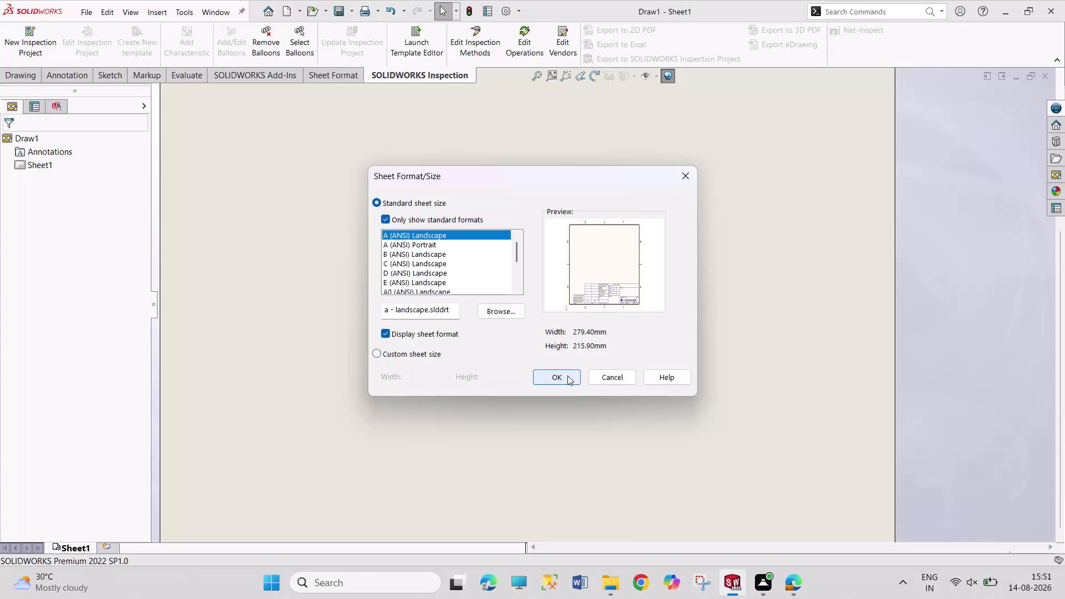
Choose the A3 (ANSI) Landscape sheet format and confirm it.
scroll(down, 3)
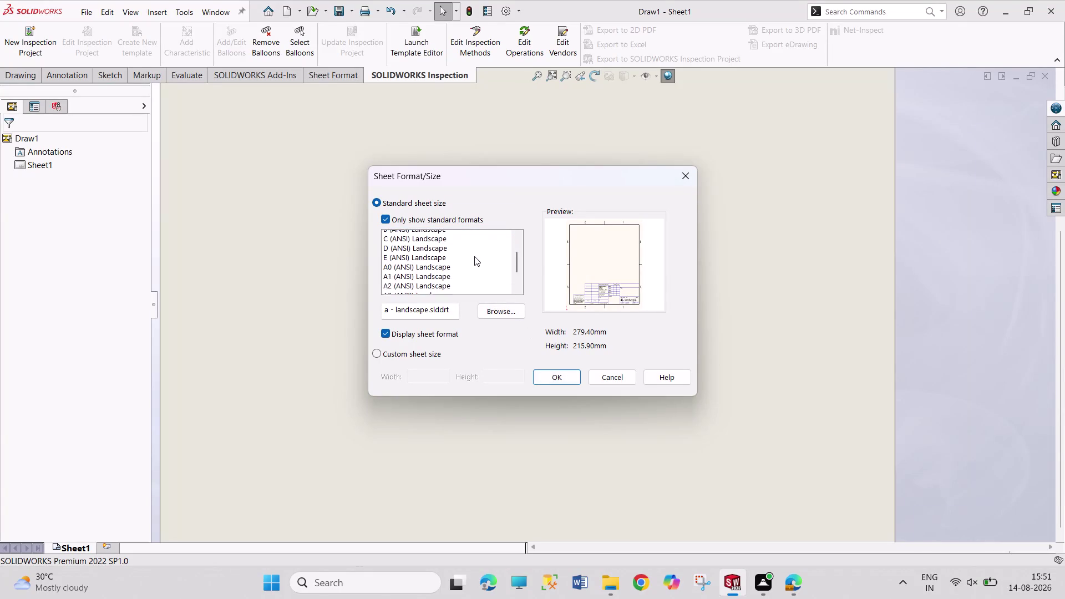
scroll(down, 3)
click(474, 263)
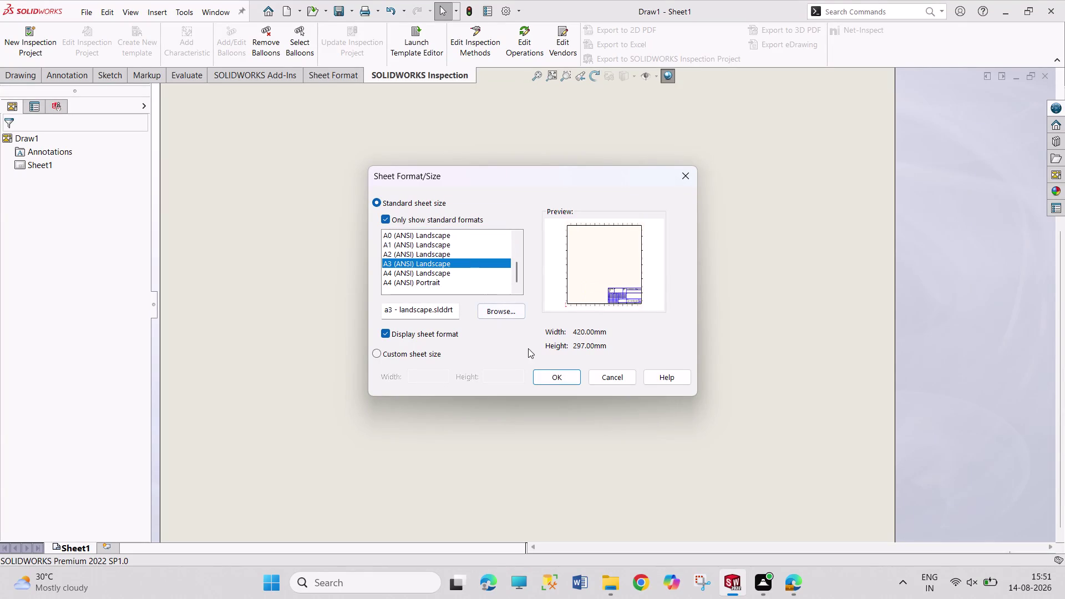
click(553, 373)
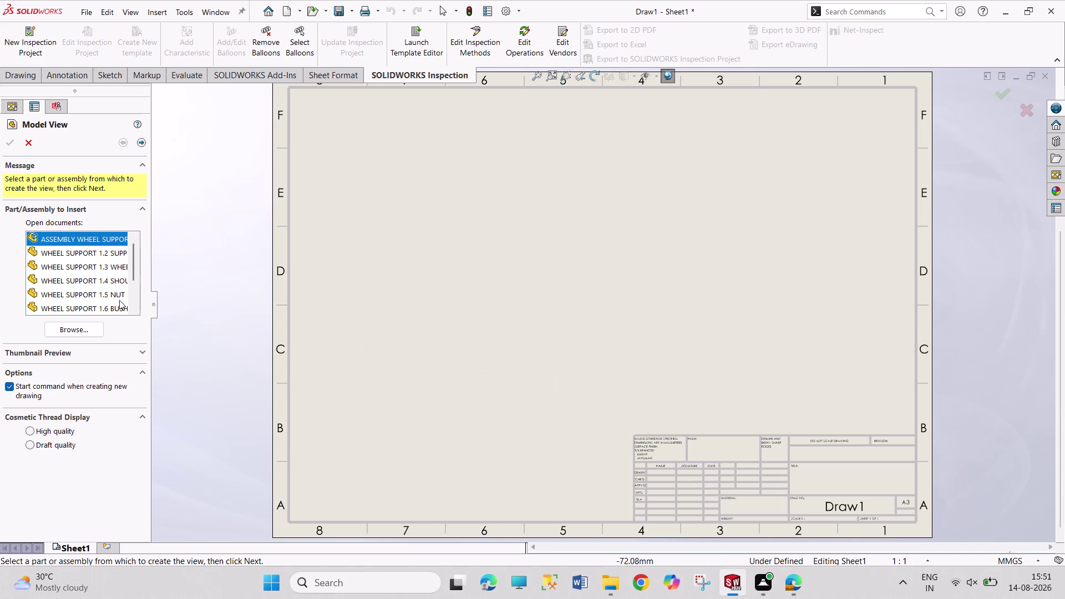
Browse for the WHEEL SUPPORT 1.1 BASE part file and open it as the view's model.
scroll(down, 3)
scroll(up, 3)
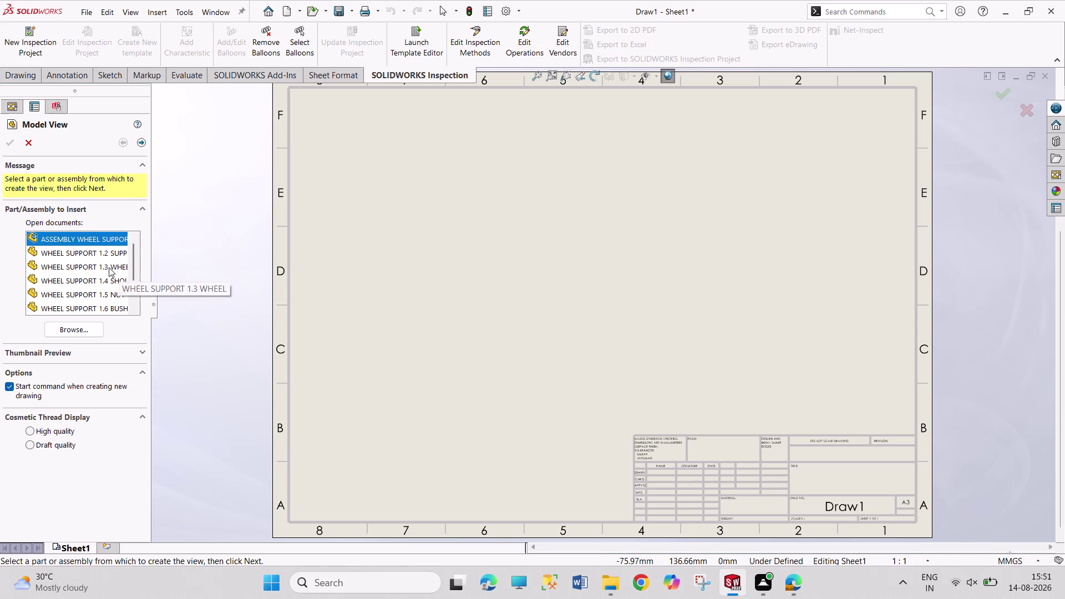
scroll(down, 3)
click(94, 329)
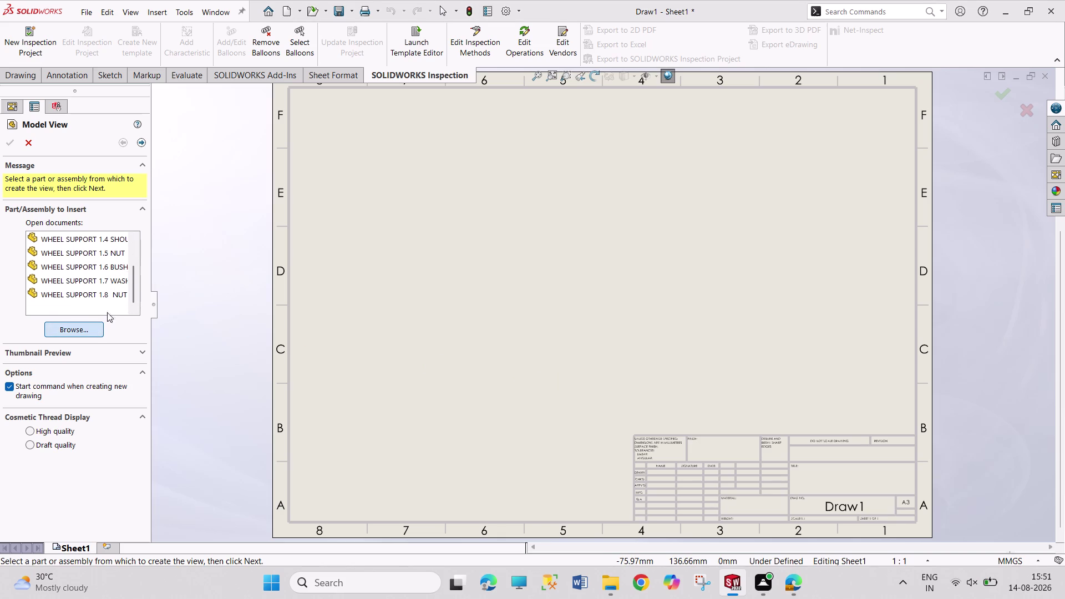
scroll(down, 3)
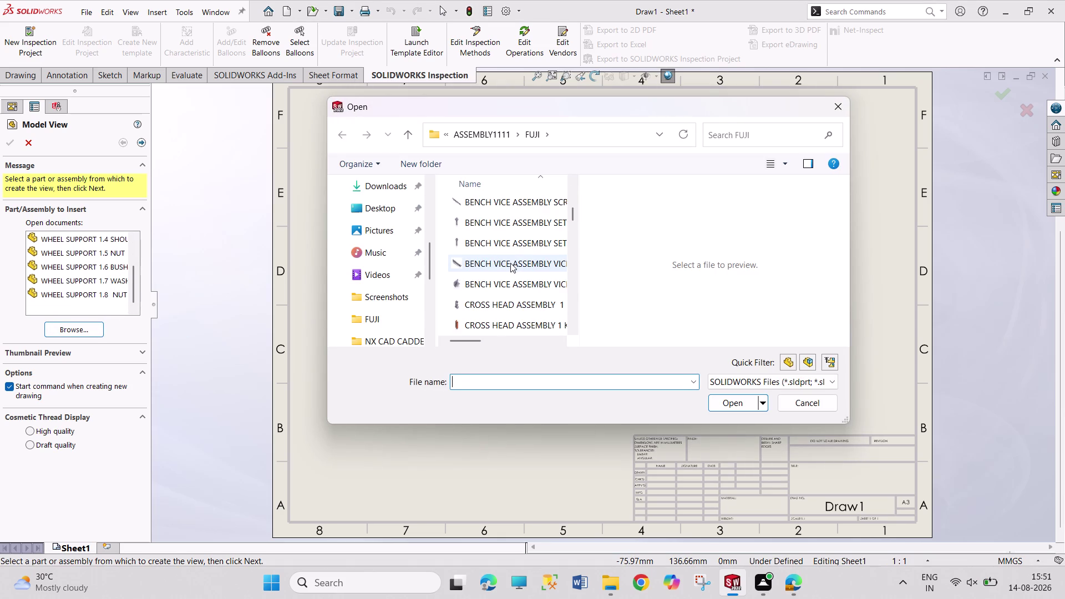
scroll(down, 3)
scroll(down, 3)
scroll(down, 3)
scroll(down, 3)
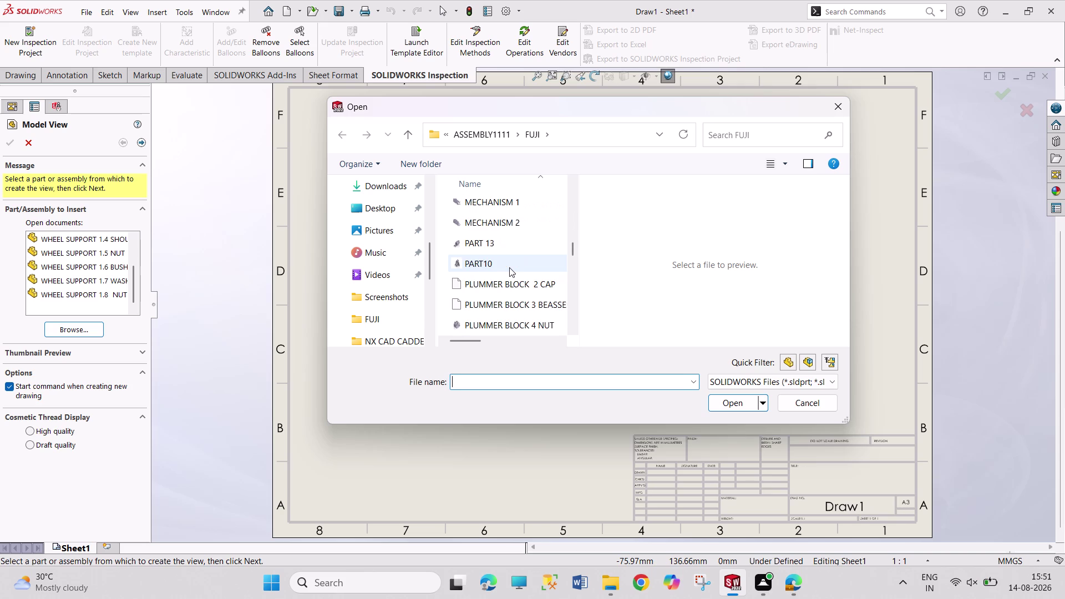
scroll(down, 3)
scroll(down, 3)
scroll(down, 3)
scroll(down, 3)
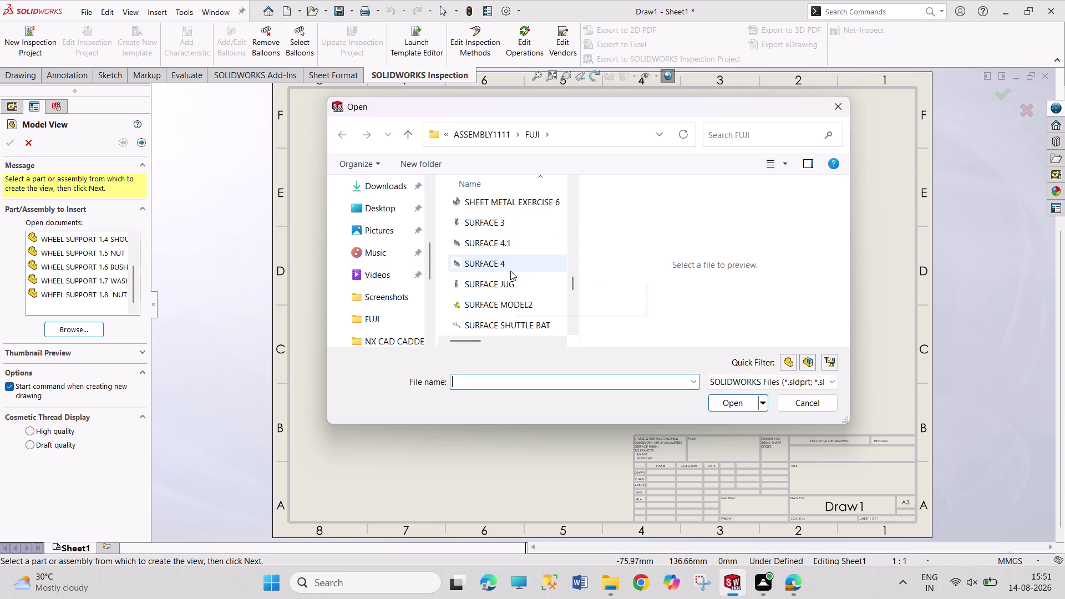
scroll(down, 3)
scroll(down, 3)
scroll(up, 3)
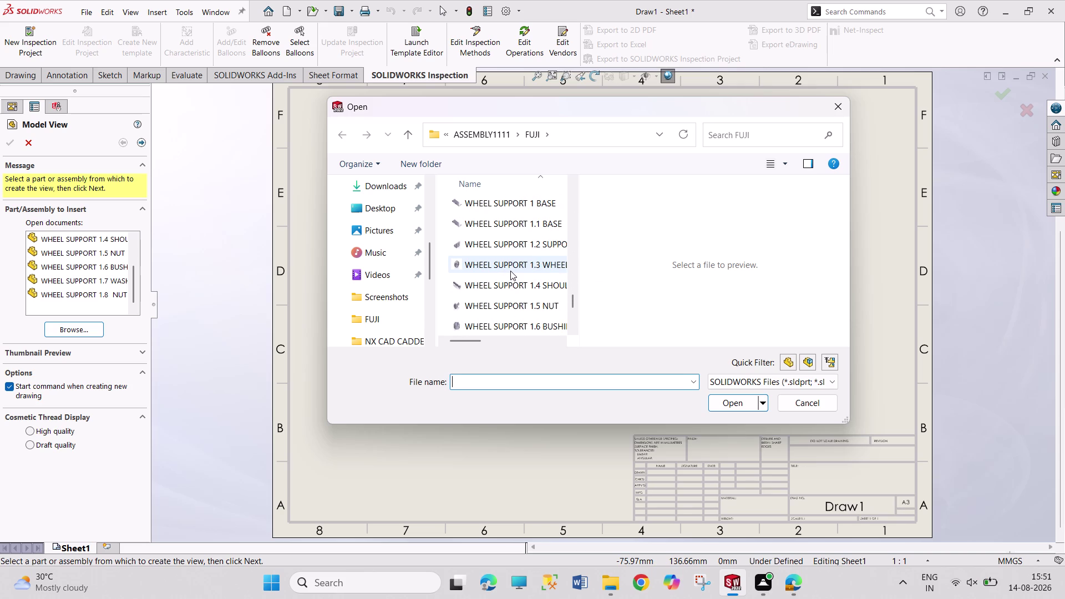
double_click(519, 224)
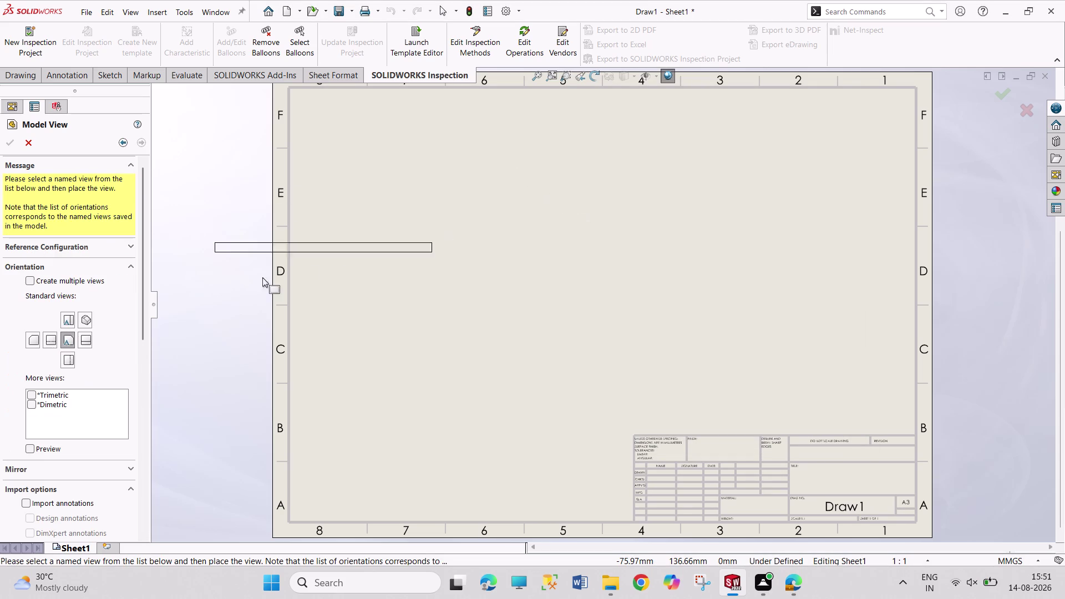
Set the base view to Front orientation with a custom 1:2 scale.
click(66, 320)
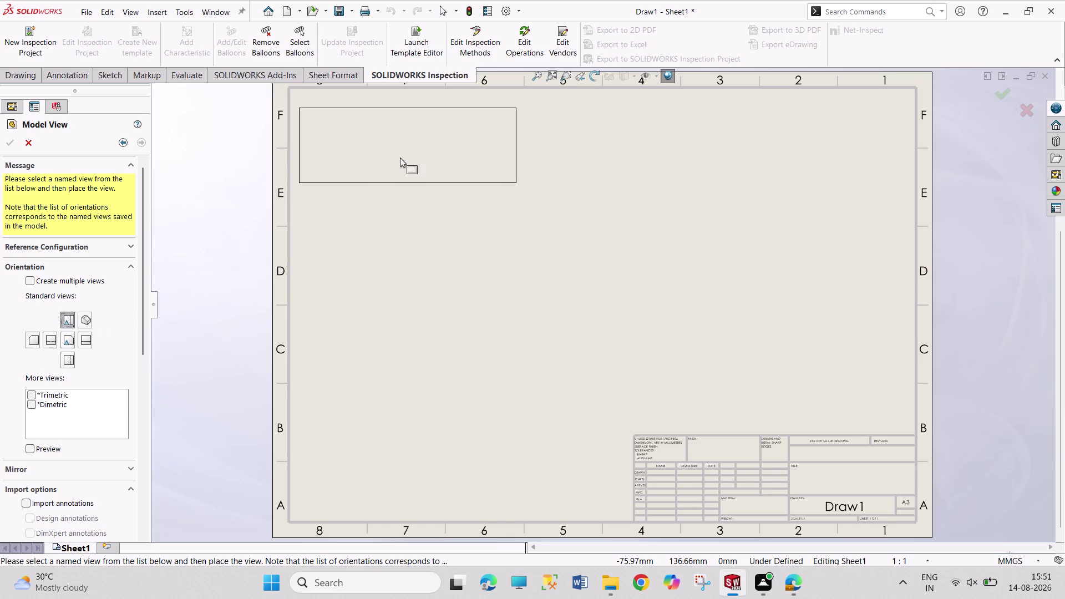
drag(143, 319, 150, 428)
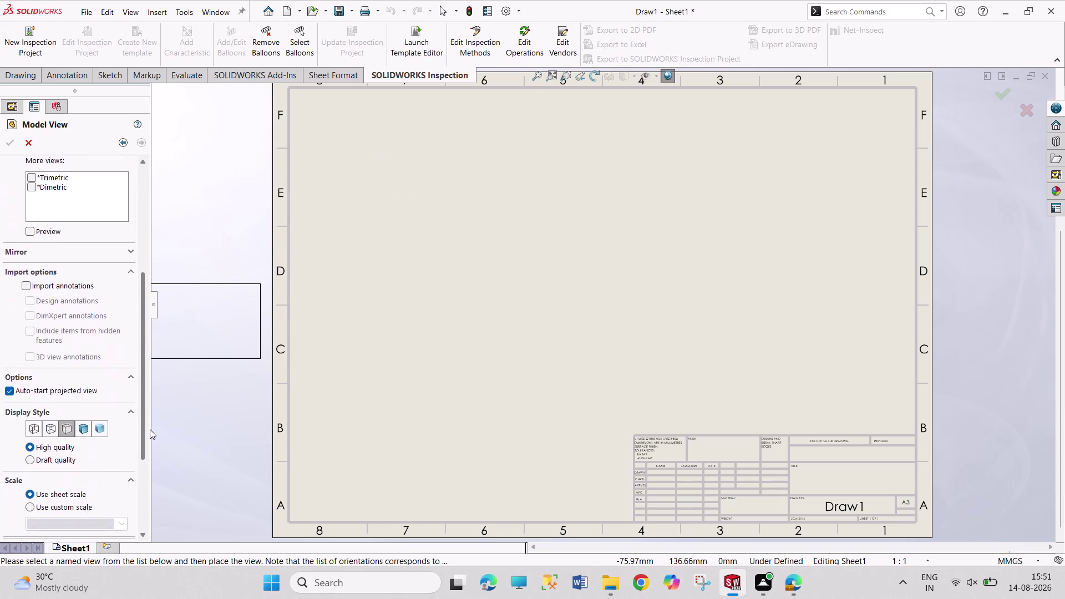
drag(150, 429, 145, 501)
click(74, 363)
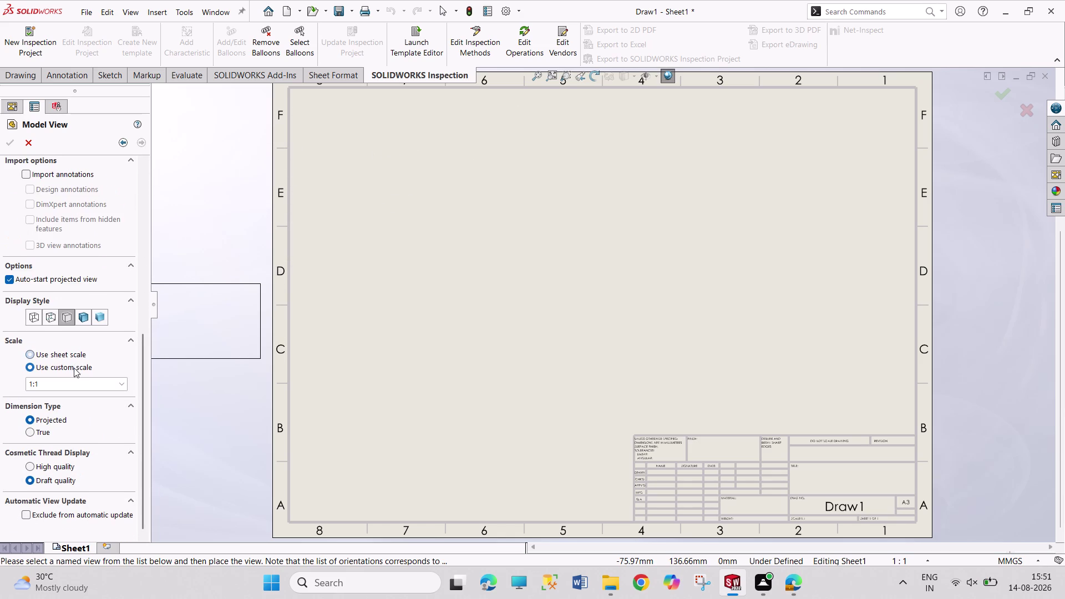
double_click(69, 381)
click(70, 382)
key(BackSpace)
key(2)
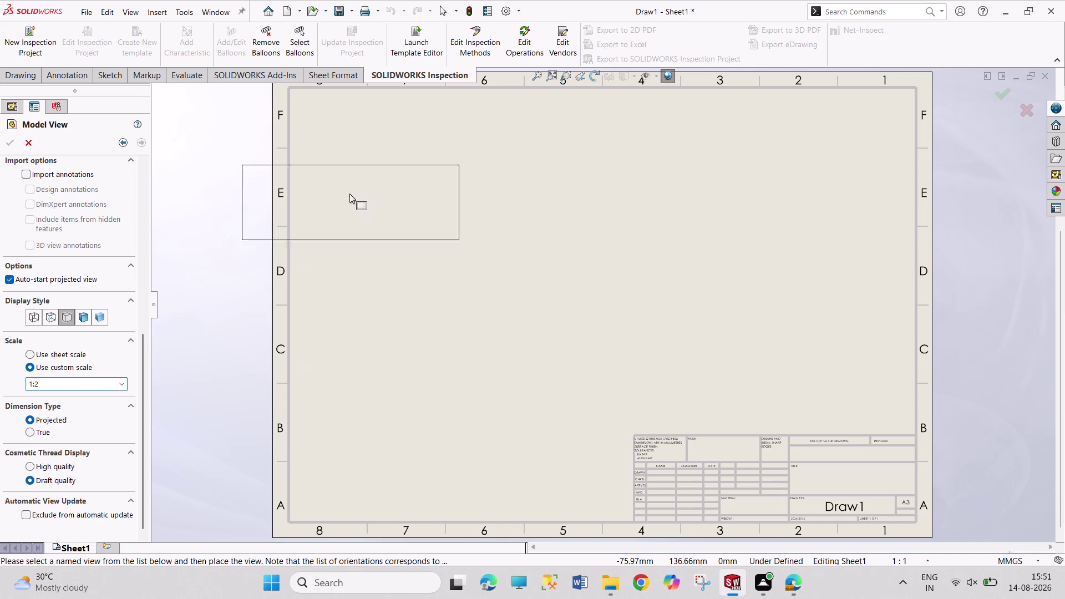
Place the front view top-left with a projected view below, then shift both left.
click(411, 138)
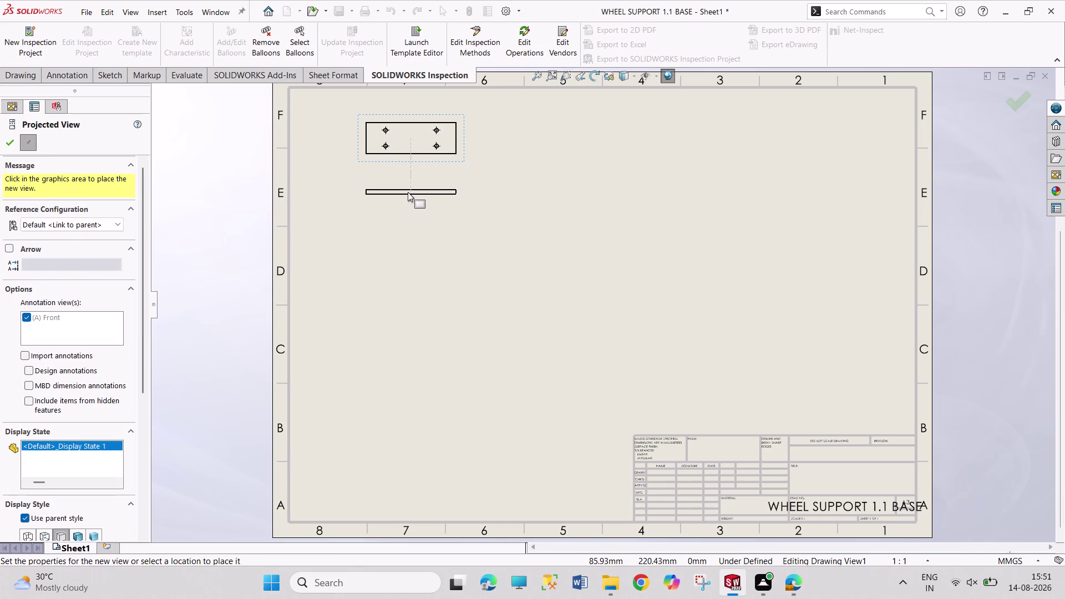
click(408, 192)
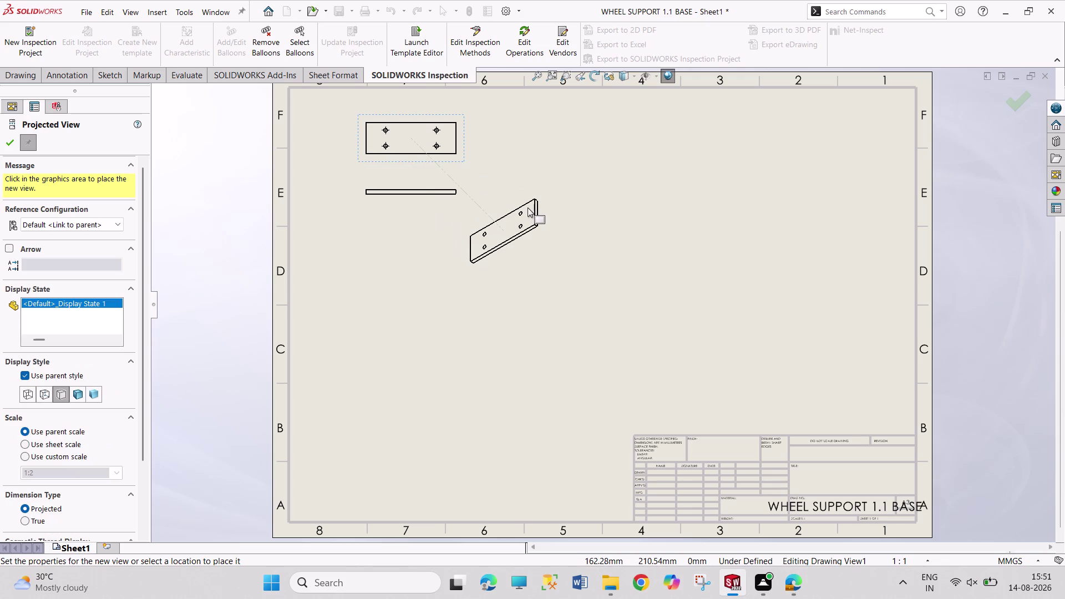
key(Escape)
drag(442, 164, 405, 155)
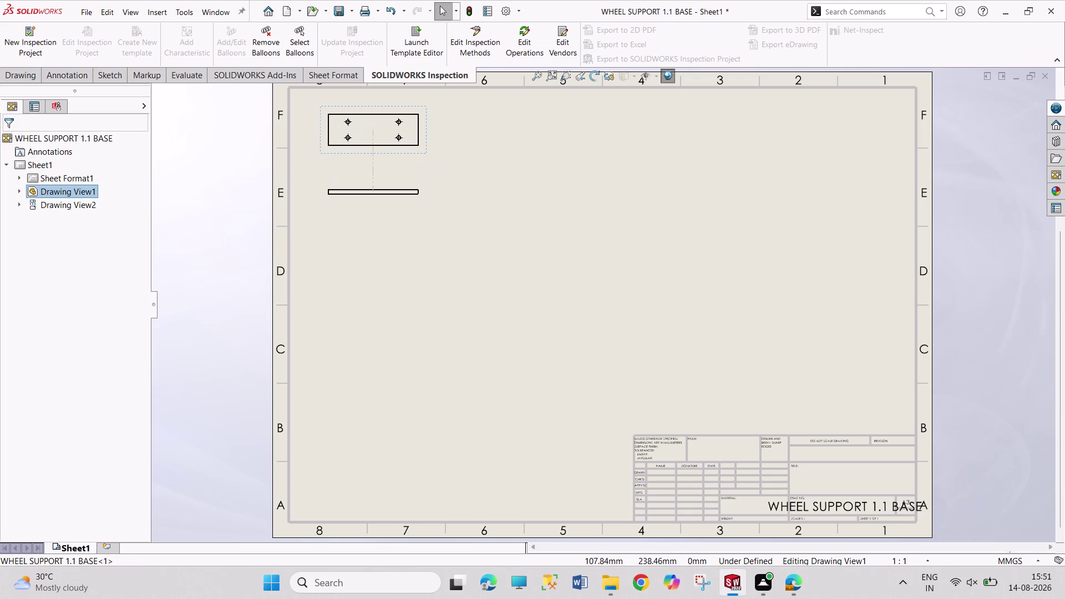
Change the base views' scale from 1:2 to 1:1 in the first view's properties.
drag(425, 200, 426, 192)
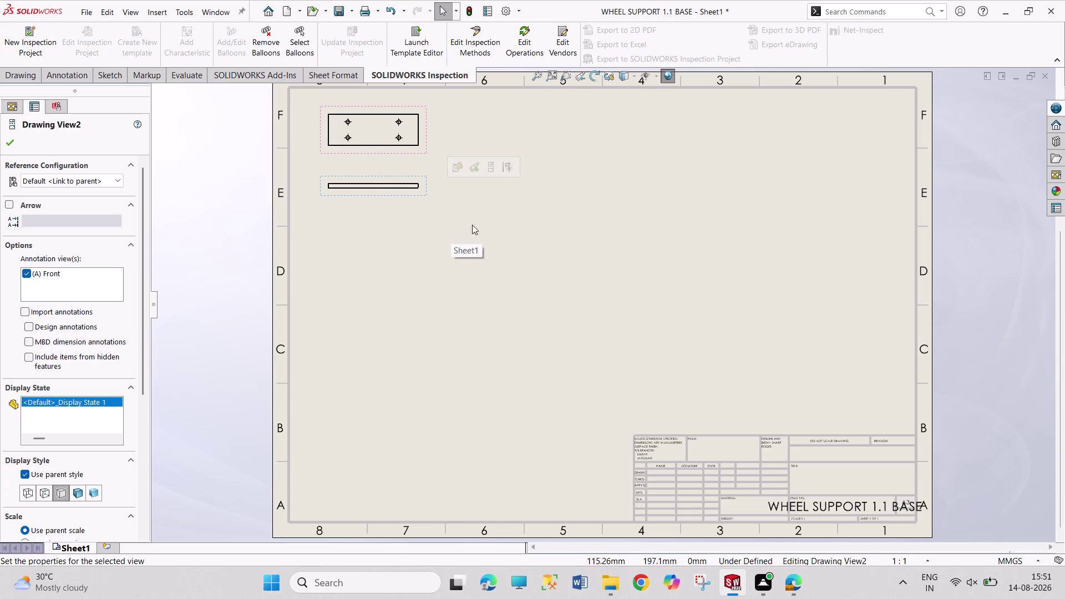
right_click(427, 136)
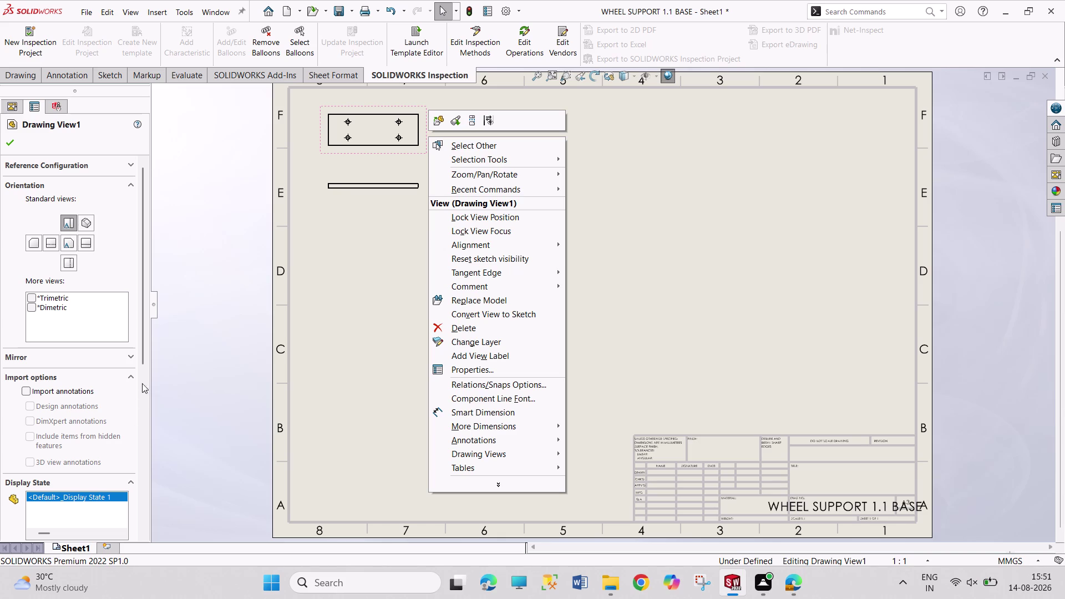
click(143, 367)
drag(143, 363, 157, 503)
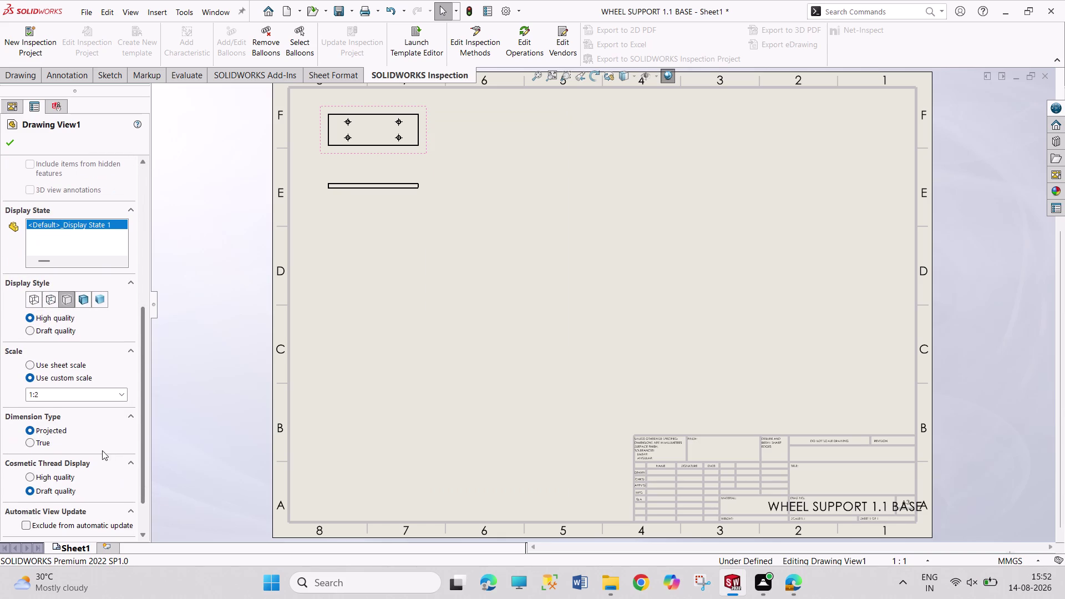
double_click(77, 395)
click(77, 395)
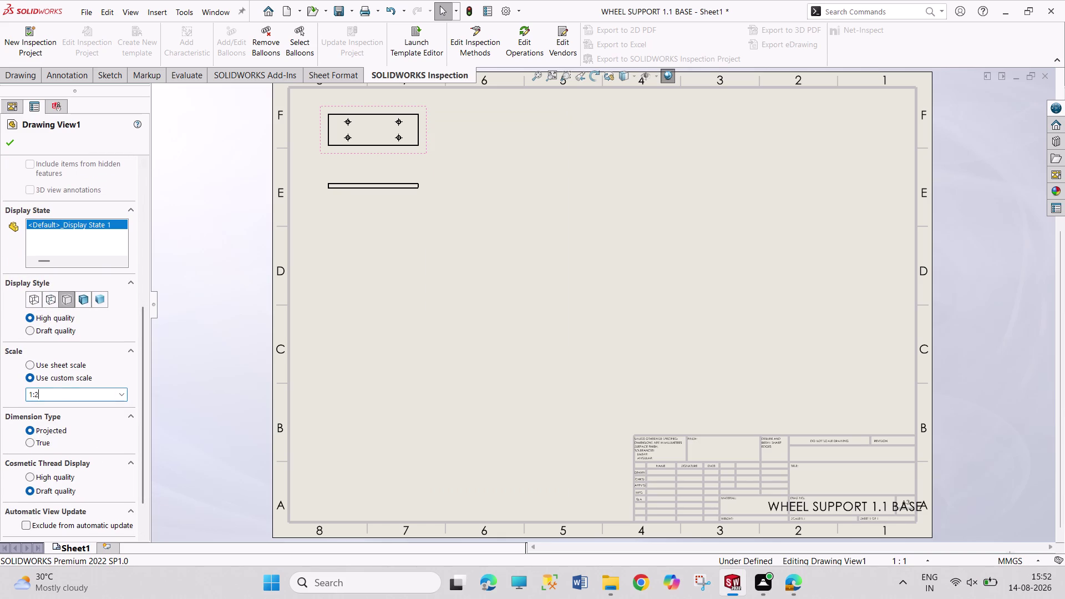
key(BackSpace)
key(1)
click(200, 272)
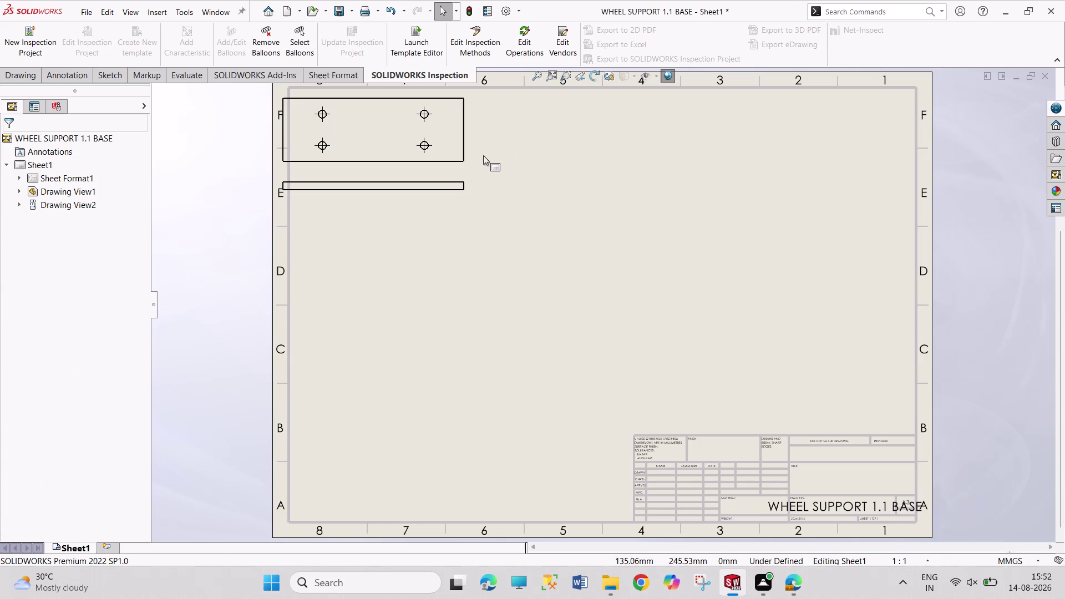
Reposition the enlarged base view and align the edge view beneath it.
drag(472, 162, 500, 163)
drag(460, 200, 461, 208)
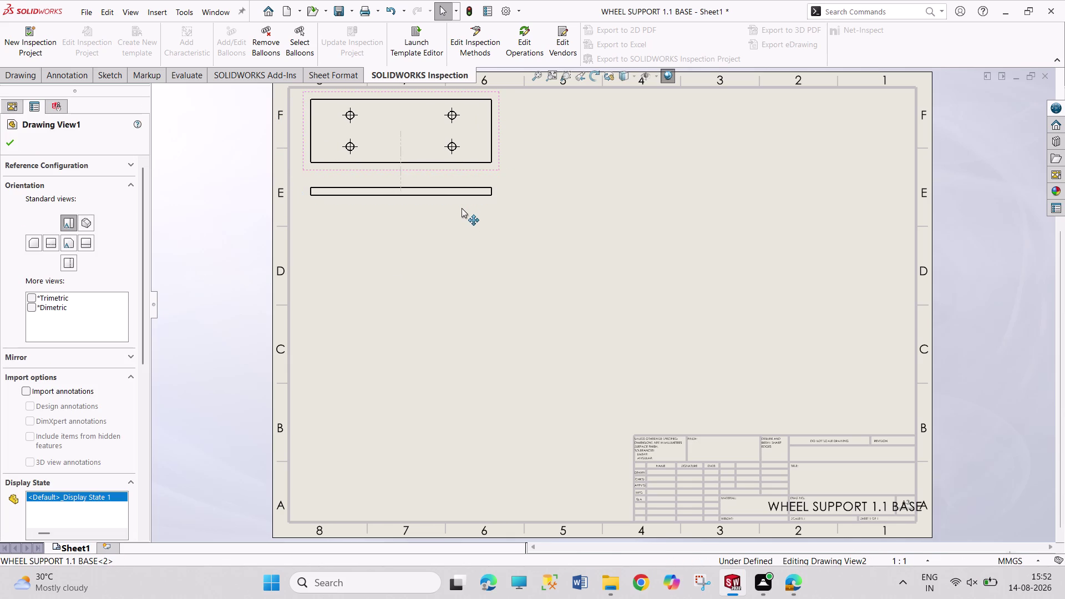
drag(461, 208, 463, 219)
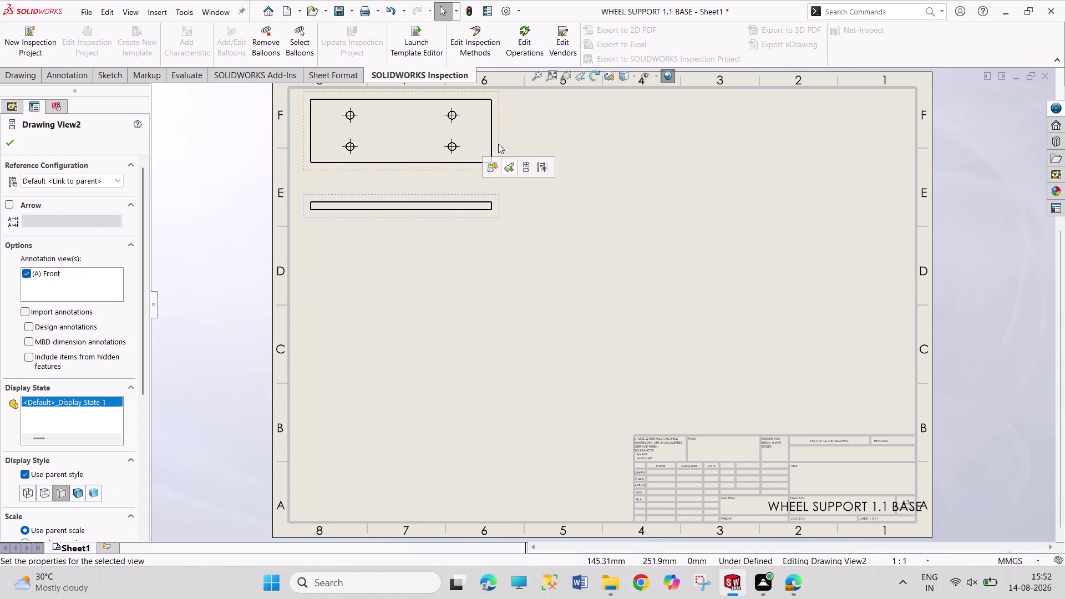
drag(498, 143, 518, 153)
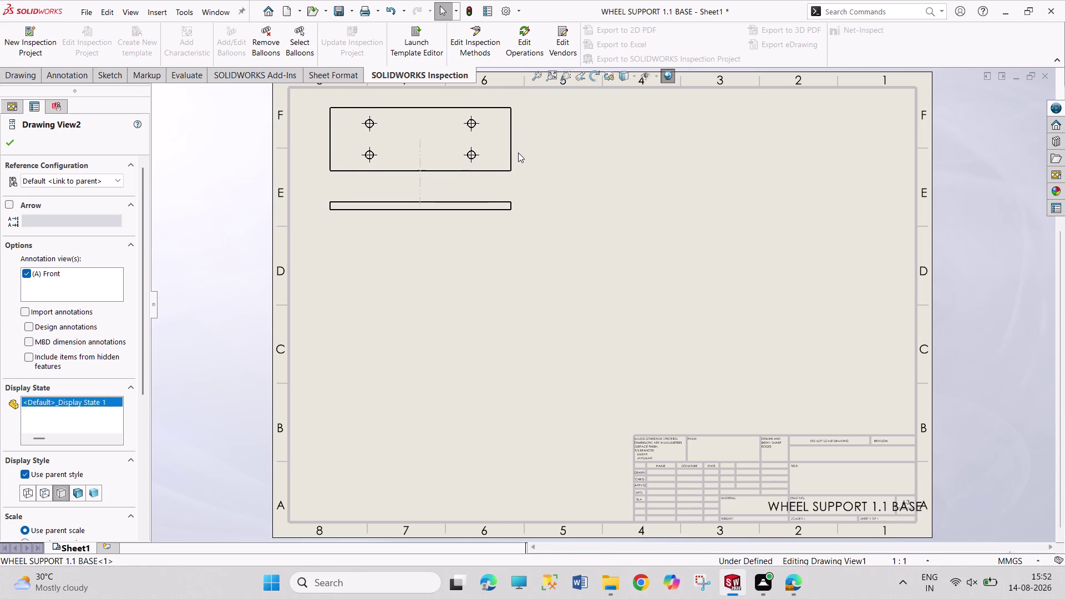
drag(518, 152, 520, 154)
drag(494, 217, 494, 226)
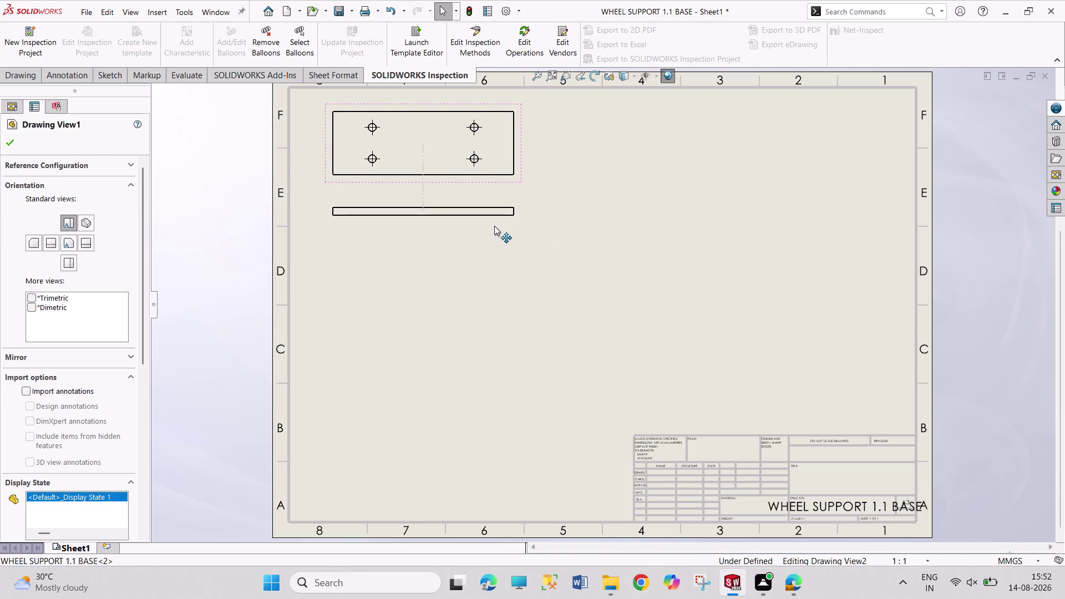
drag(495, 225, 494, 228)
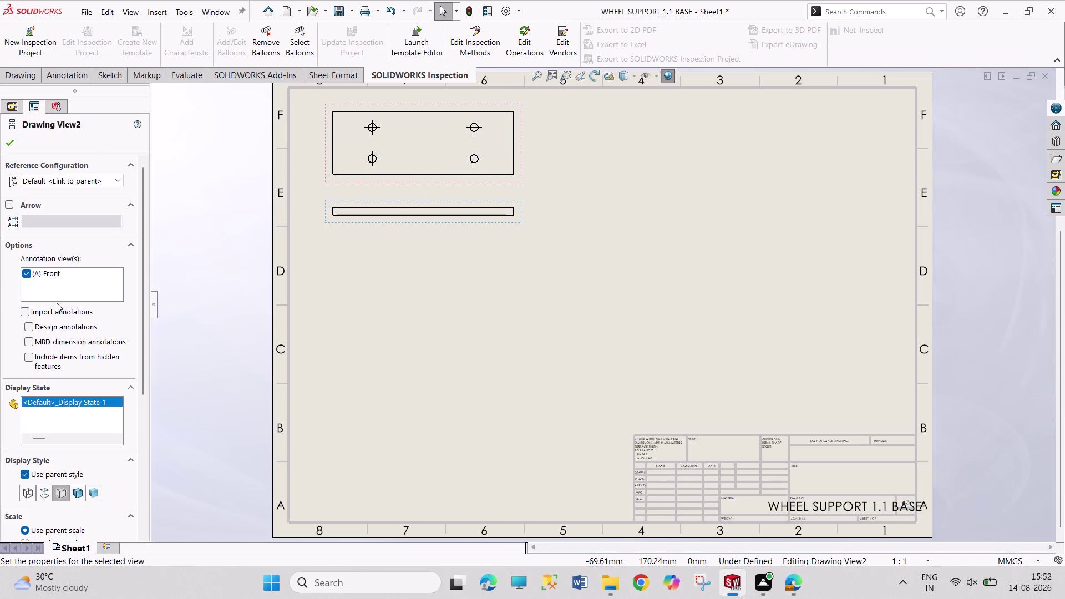
click(13, 141)
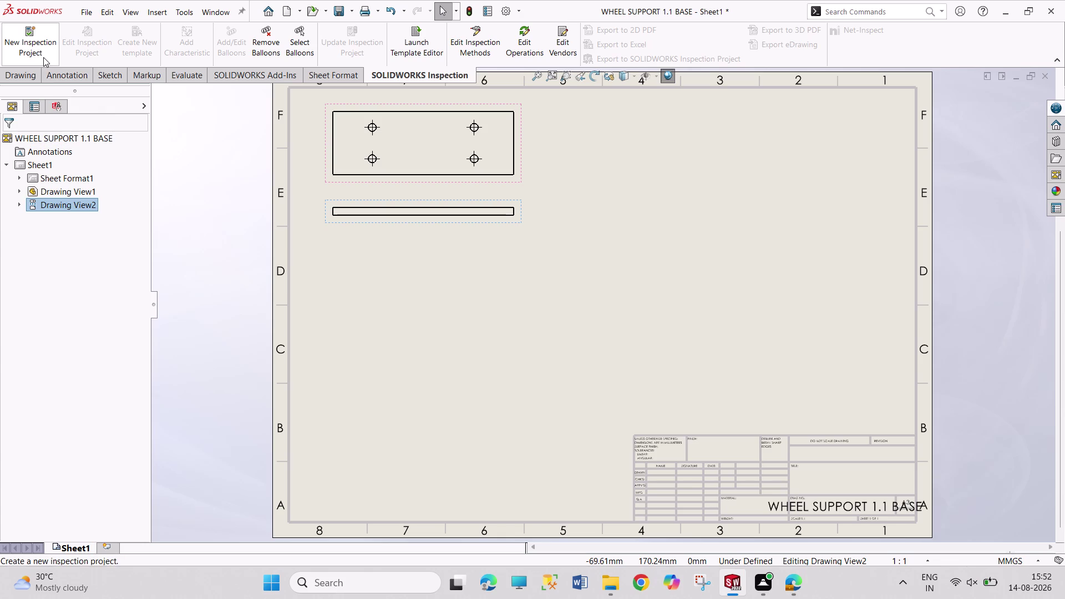
Start a new model view using the WHEEL SUPPORT 1.2 SUPPORT part.
click(27, 80)
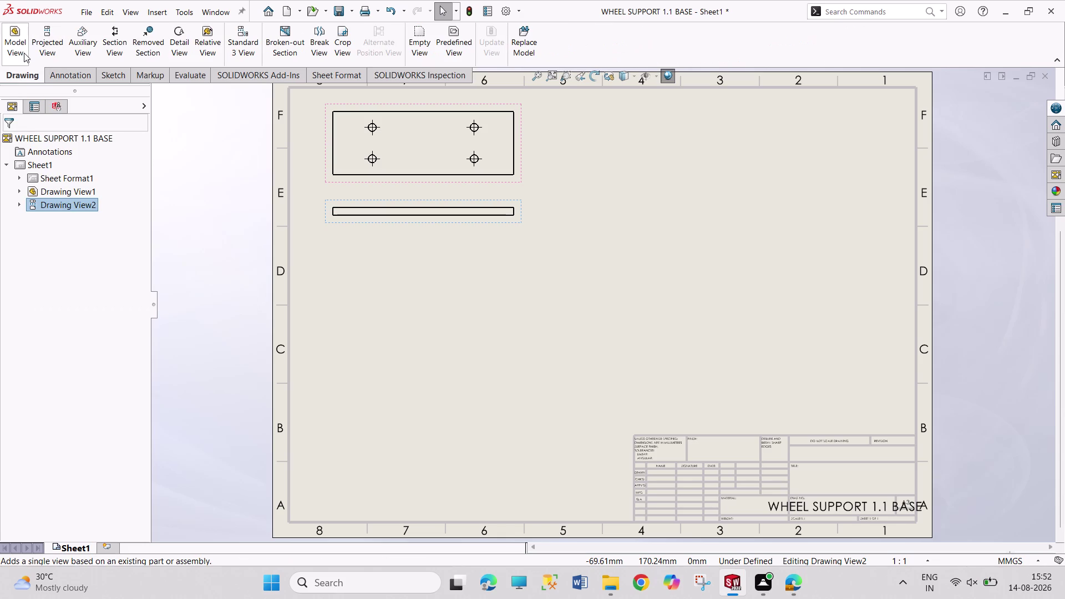
click(24, 52)
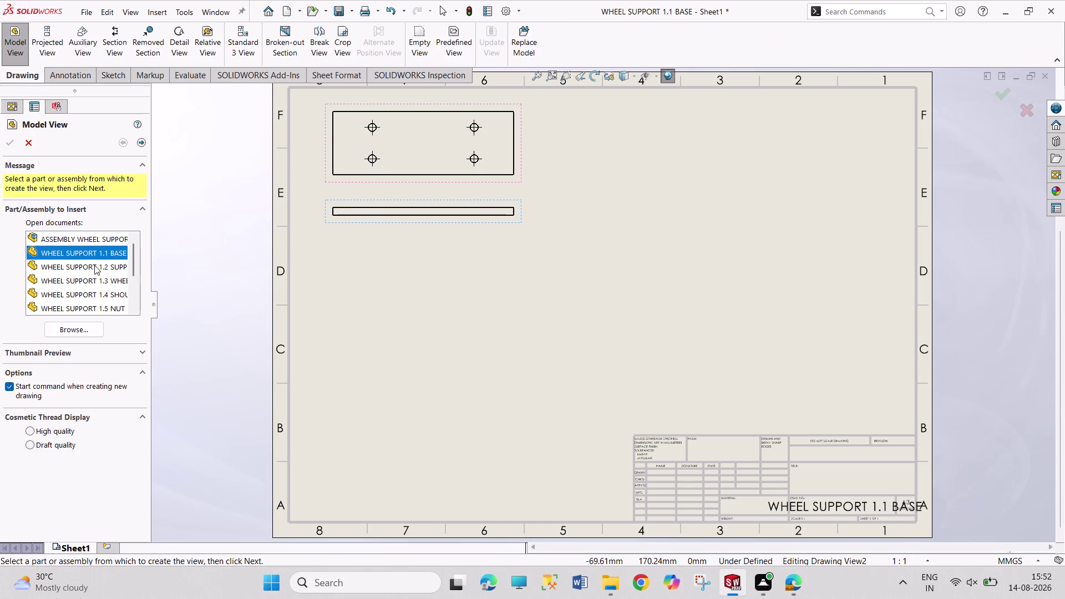
double_click(95, 265)
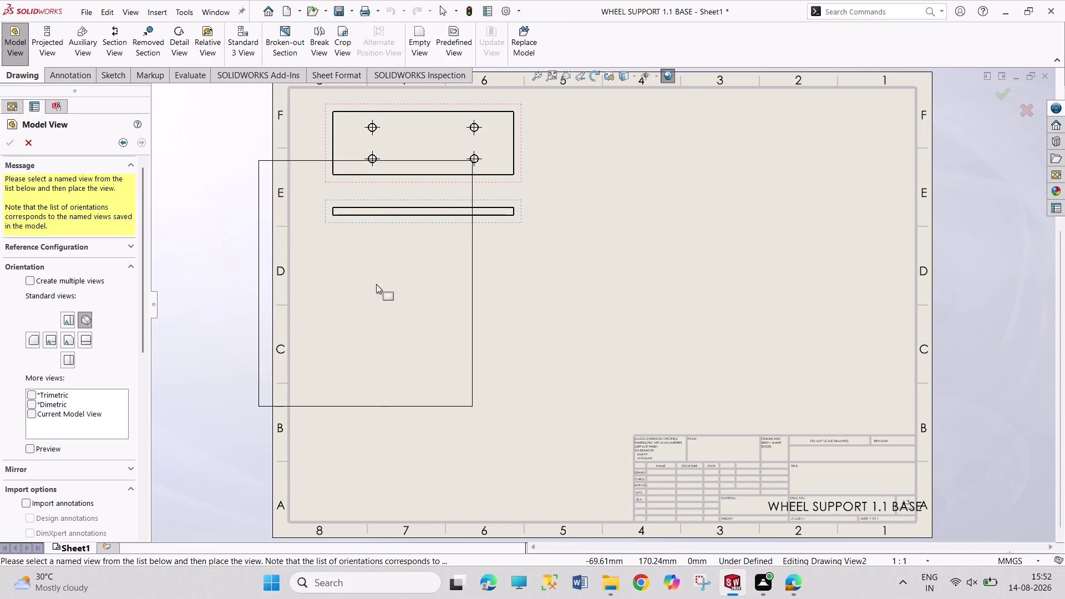
drag(147, 345, 140, 450)
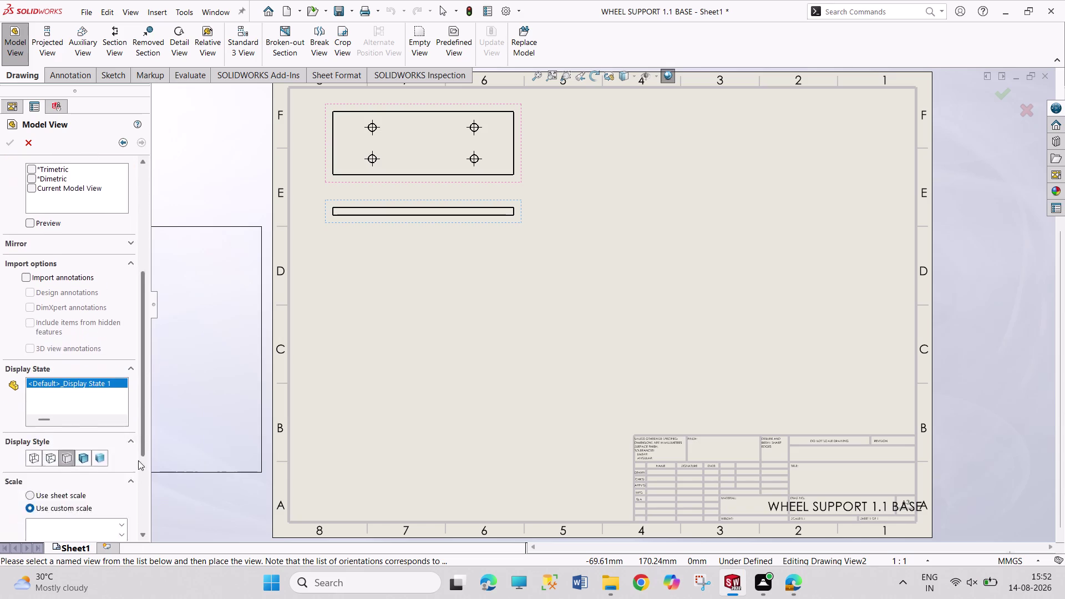
drag(140, 449, 129, 482)
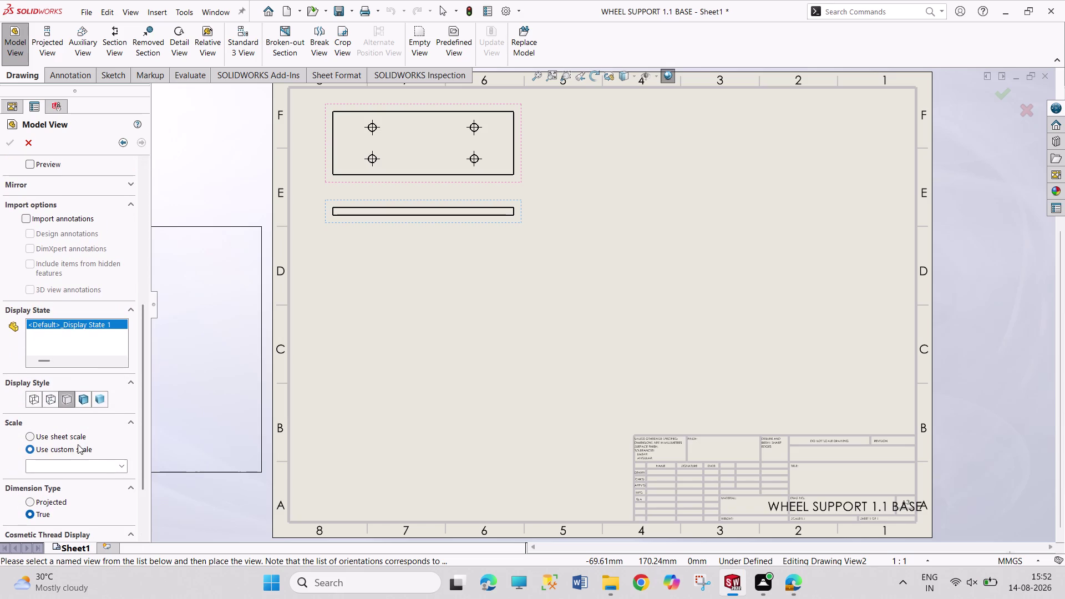
Enter a custom view scale and place the support view below the base views.
click(75, 437)
click(76, 446)
click(74, 470)
click(74, 470)
click(75, 468)
key(BackSpace)
key(2)
key(Return)
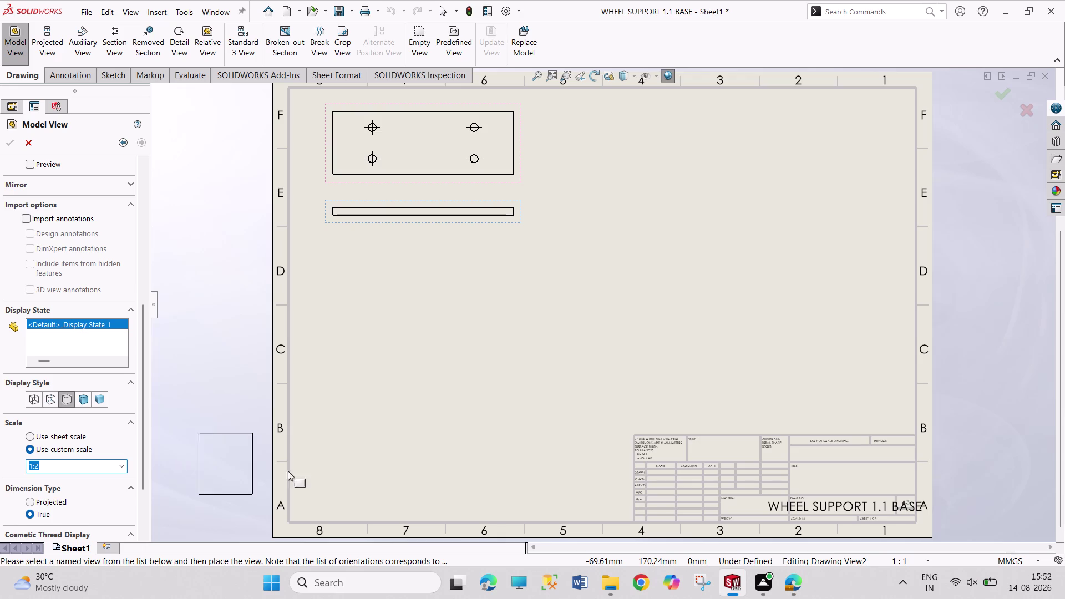
double_click(69, 467)
click(70, 468)
key(BackSpace)
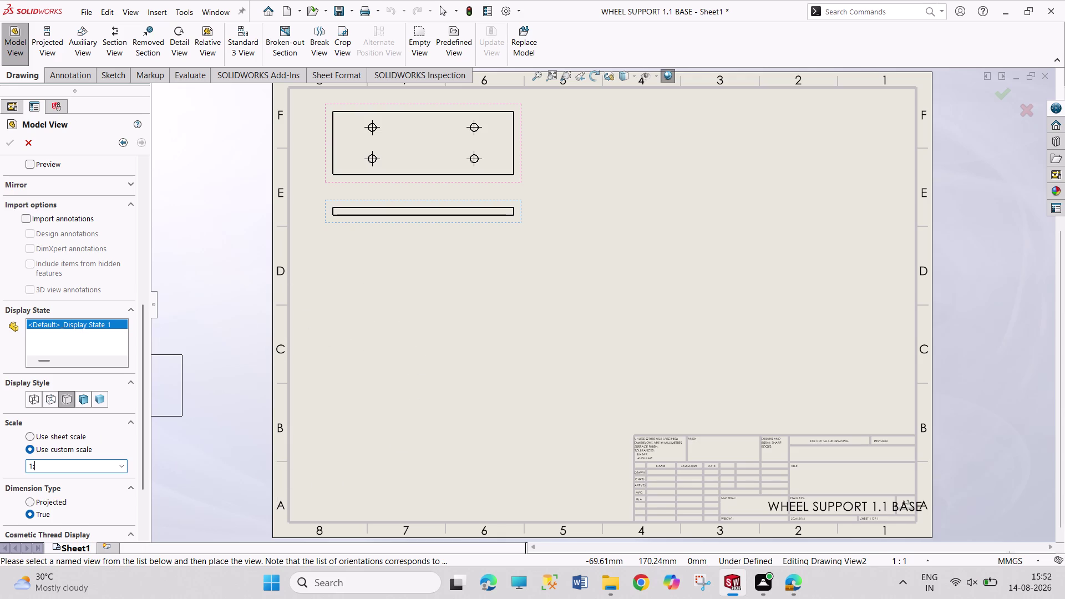
key(1)
click(380, 285)
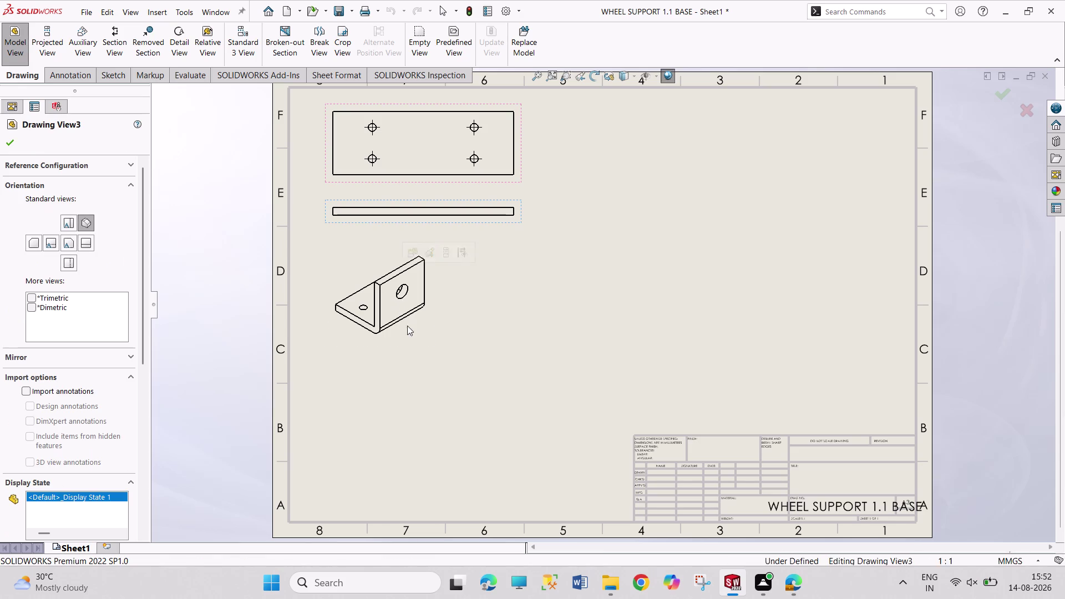
Switch the support view to use the sheet scale.
drag(149, 357, 150, 436)
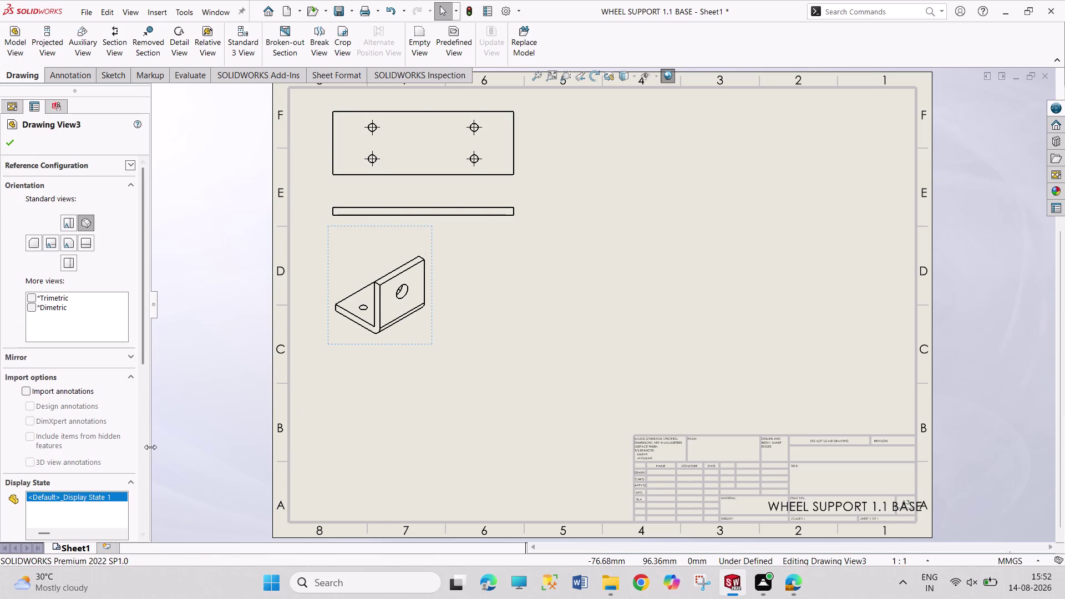
drag(151, 437, 145, 439)
drag(147, 358, 144, 485)
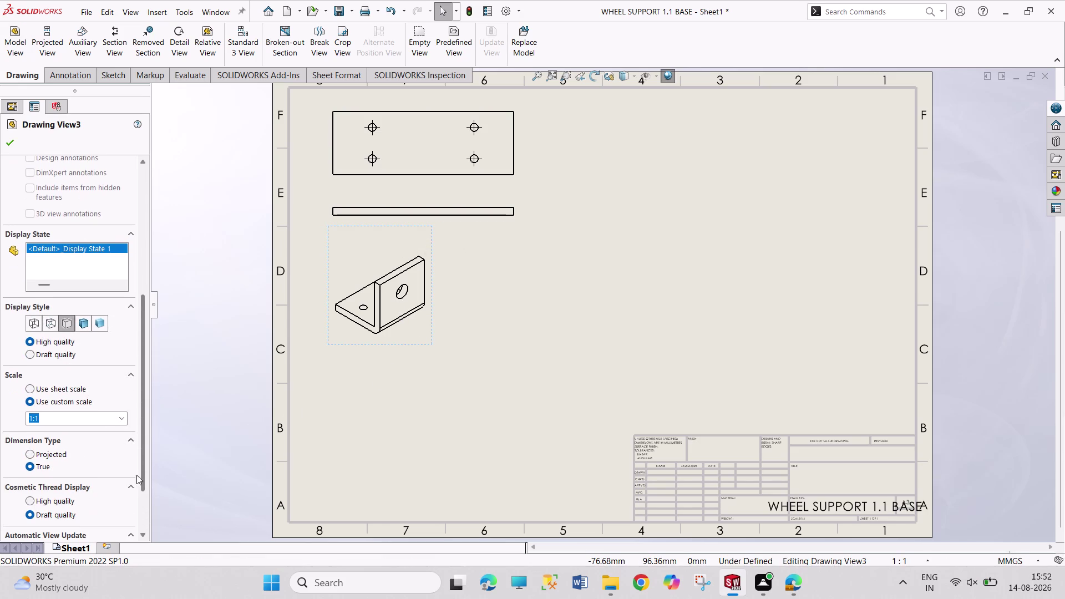
click(74, 389)
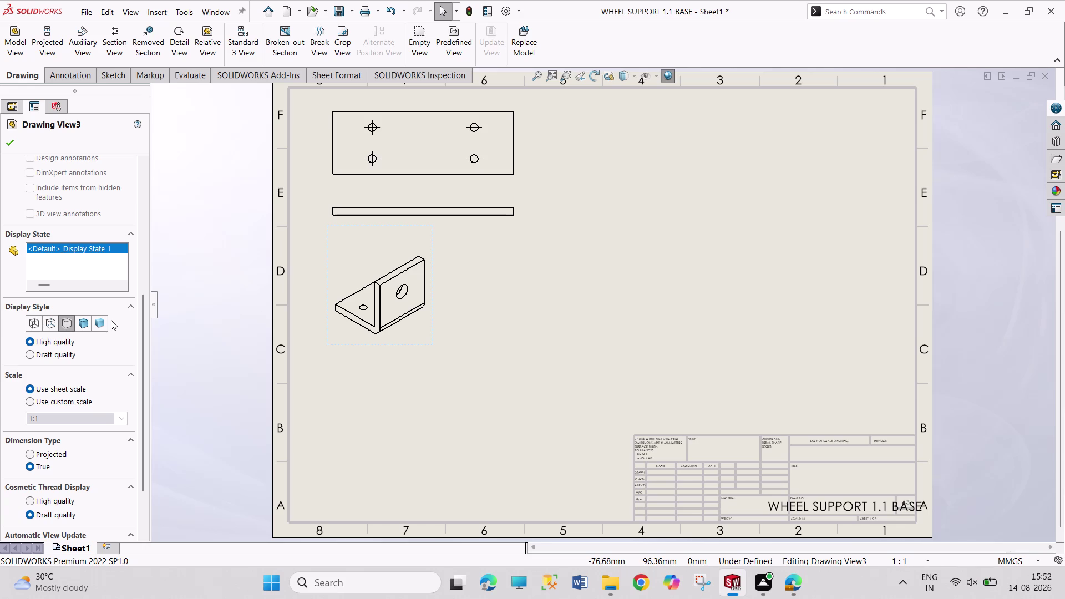
drag(139, 324, 172, 199)
Compare orientations against the reference drawing, settling on the two-hole Front view.
click(70, 222)
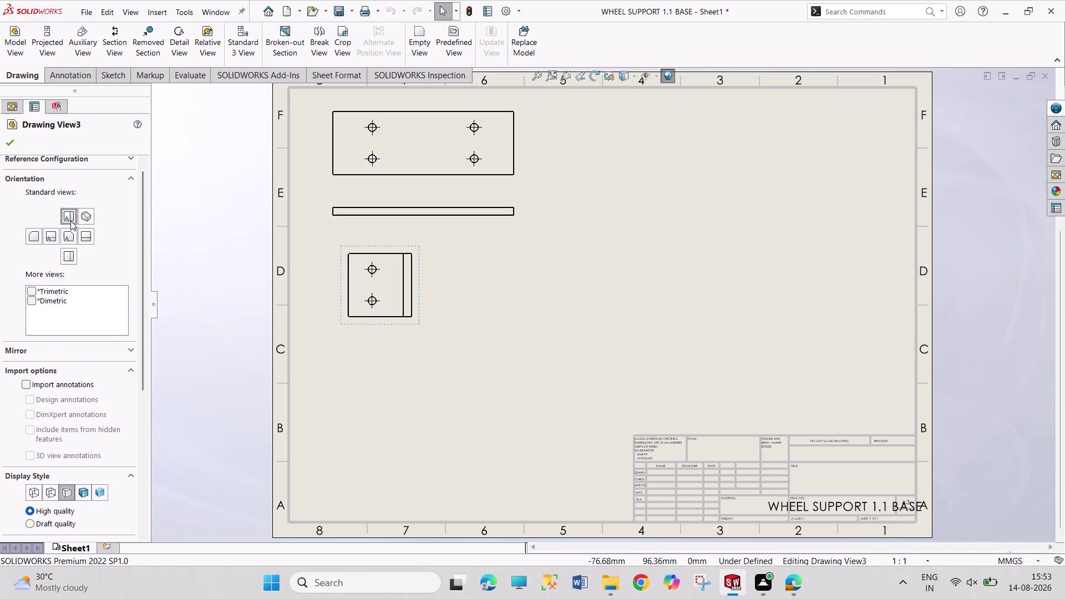
click(74, 238)
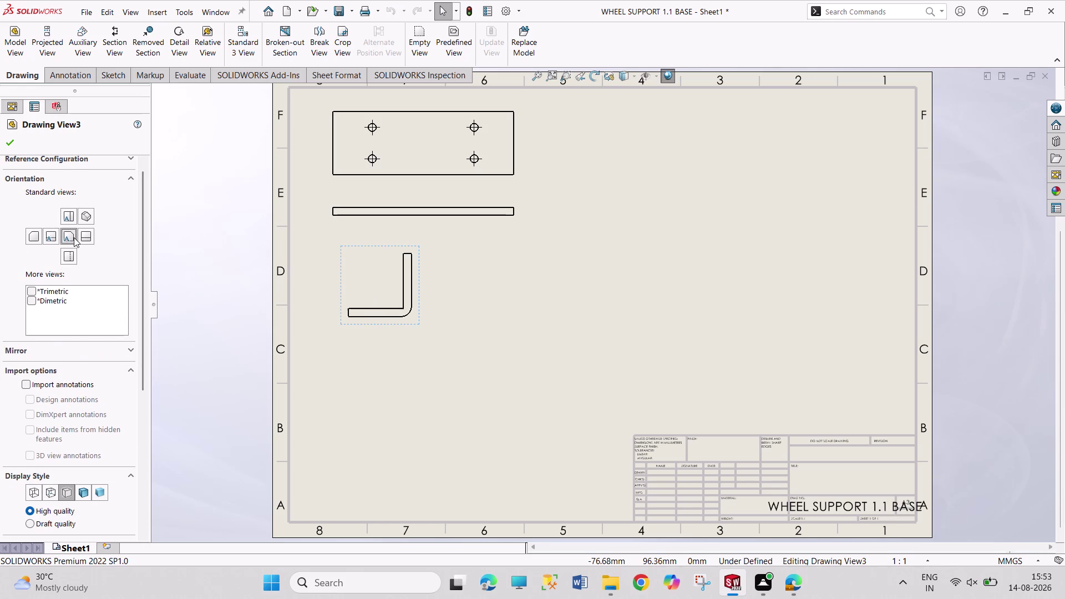
click(69, 220)
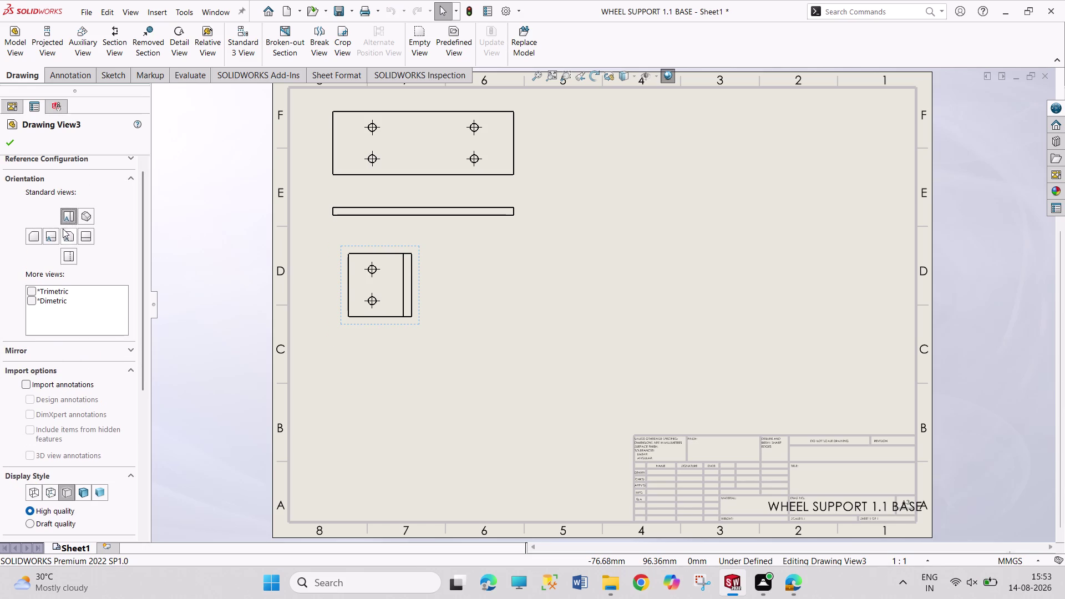
click(53, 237)
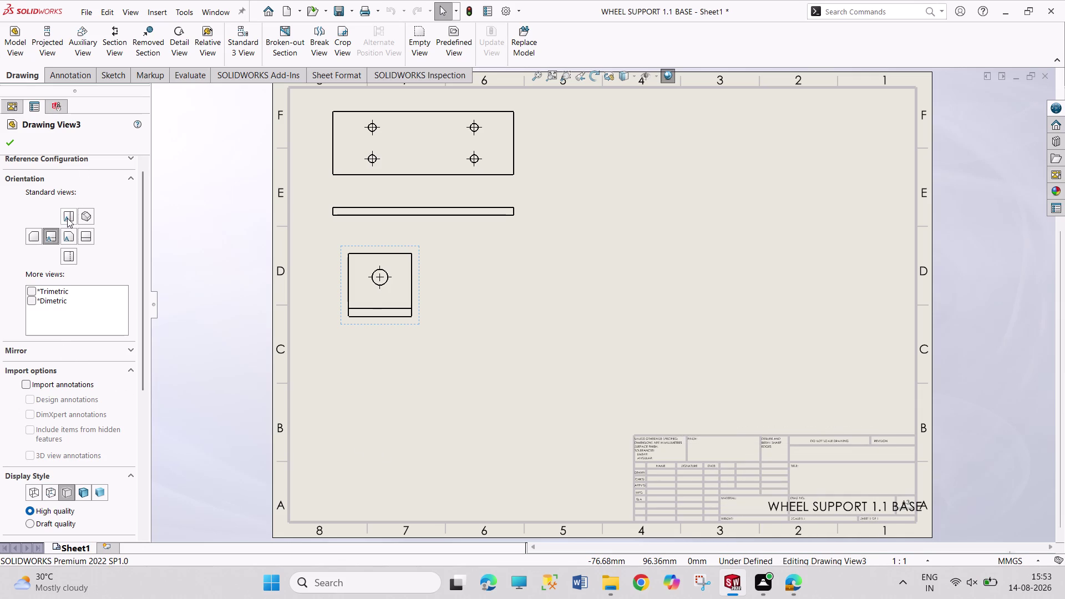
click(68, 218)
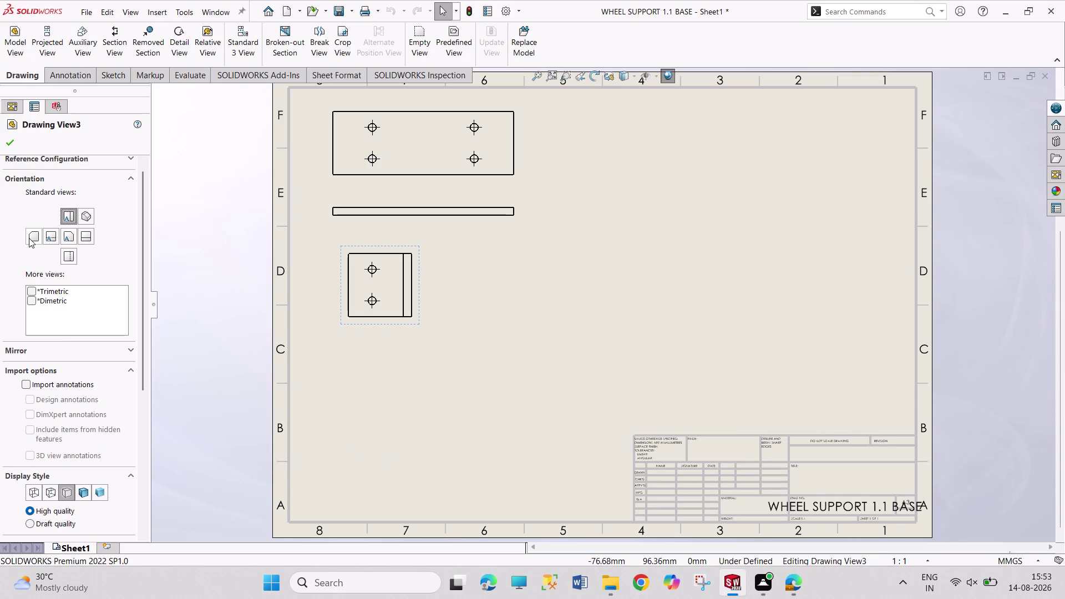
click(69, 255)
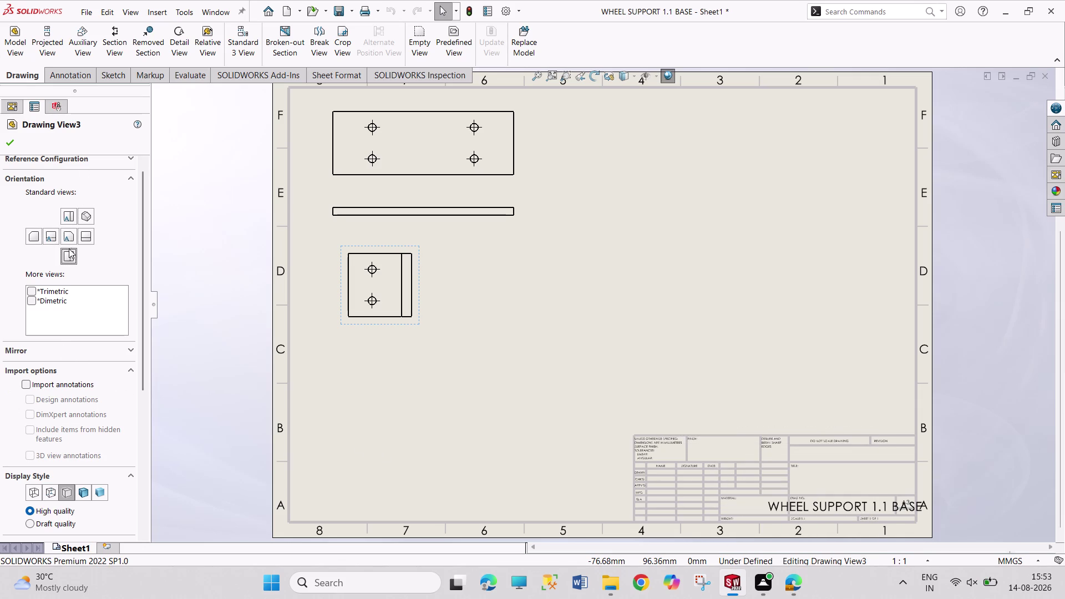
click(85, 236)
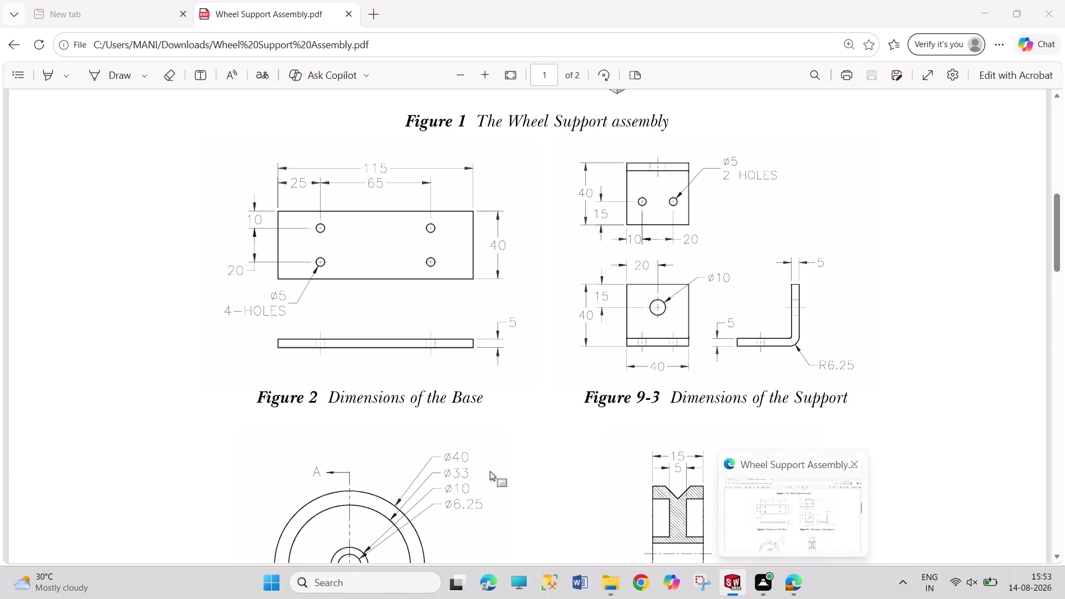
click(69, 239)
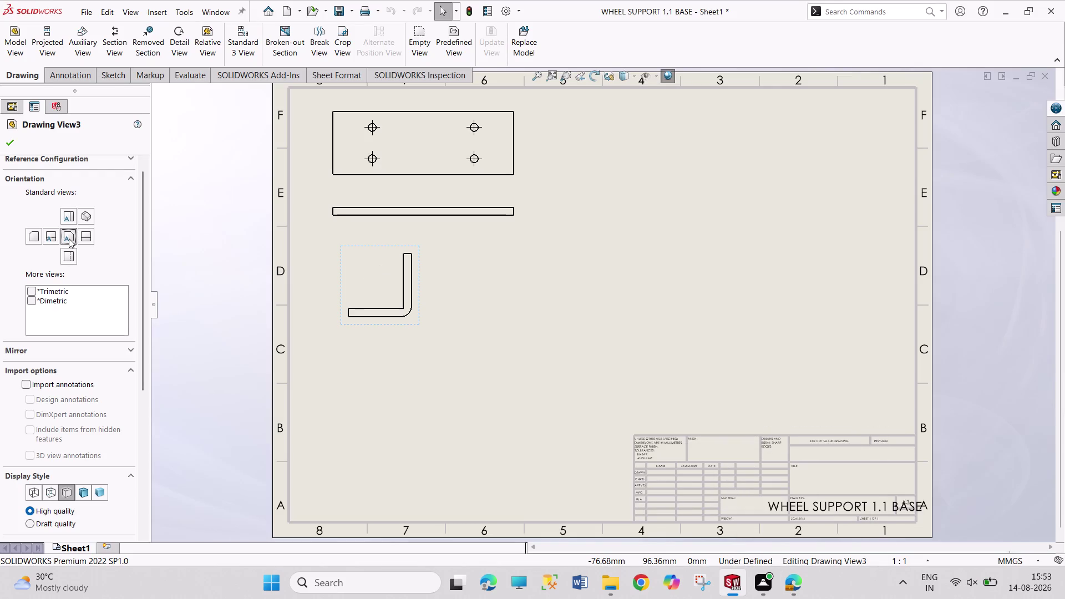
click(70, 217)
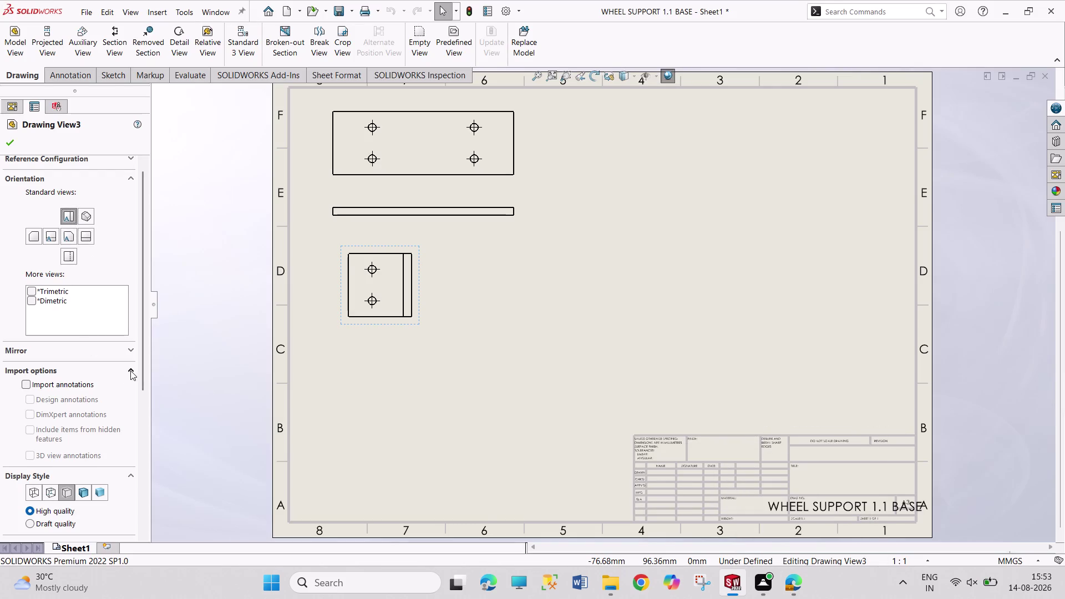
Review the remaining view options and accept the support's front-view settings.
drag(142, 367, 147, 479)
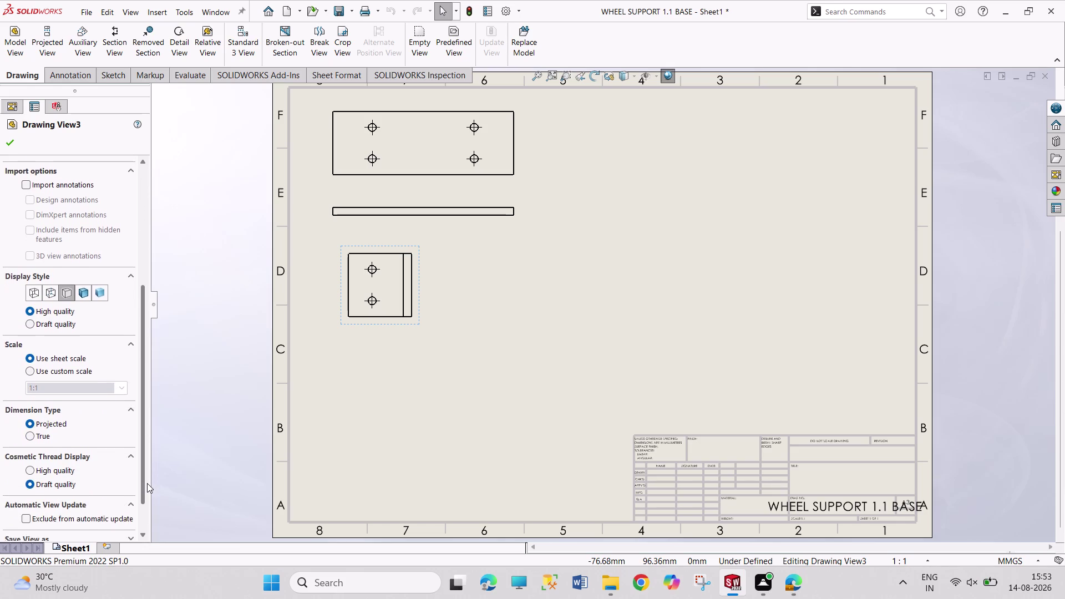
drag(147, 479, 144, 506)
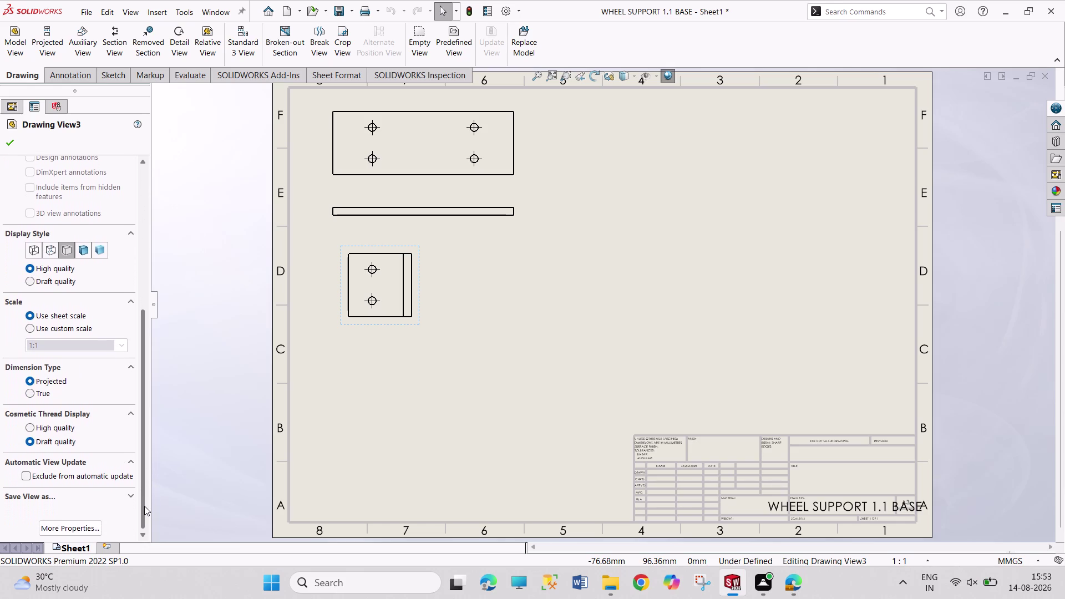
drag(144, 506, 152, 456)
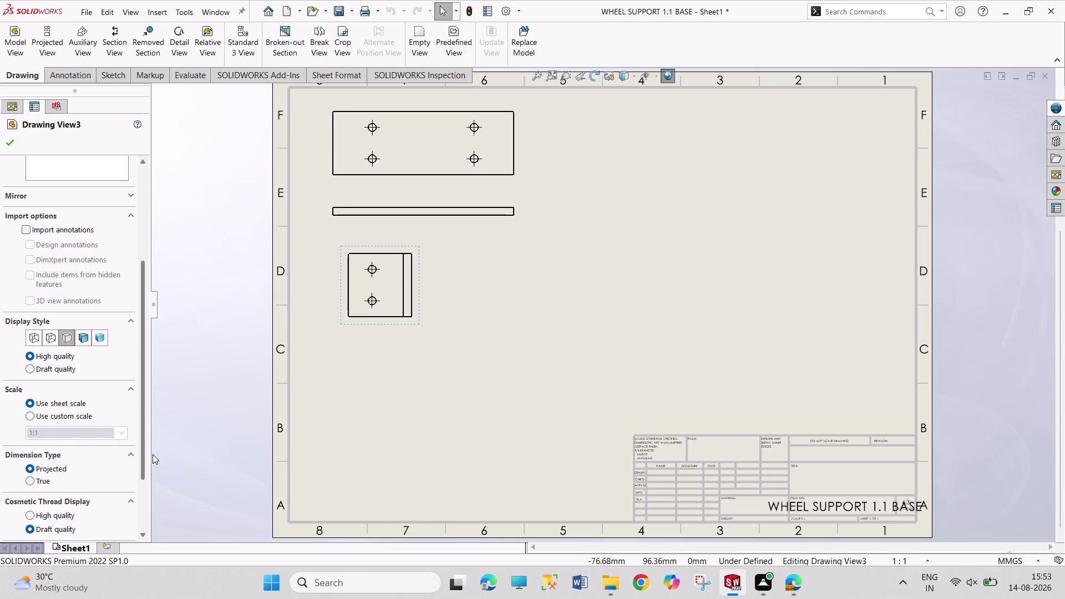
drag(152, 456, 142, 330)
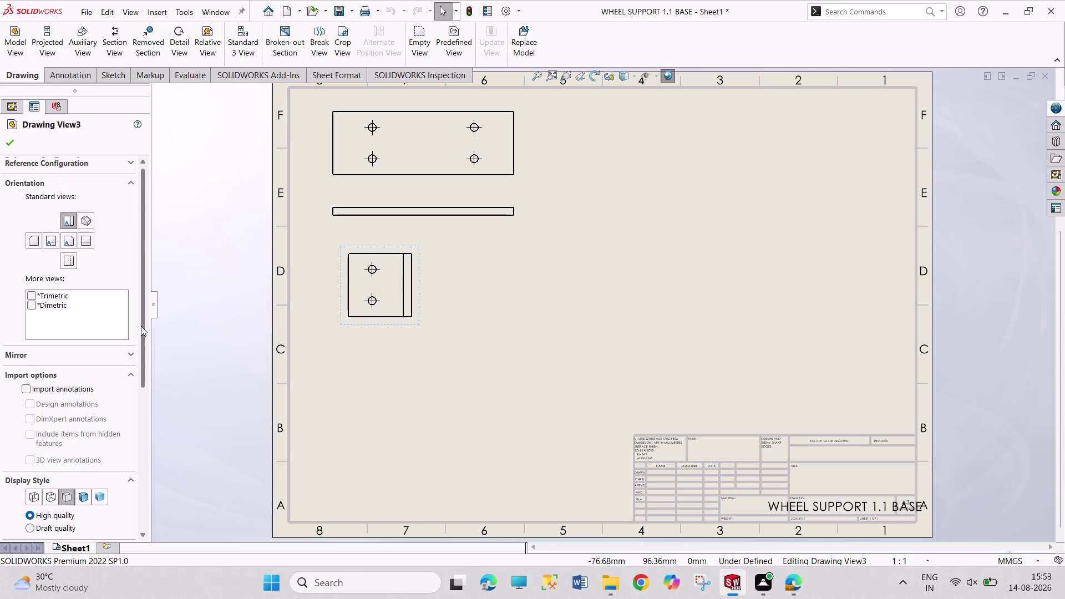
drag(142, 331, 139, 314)
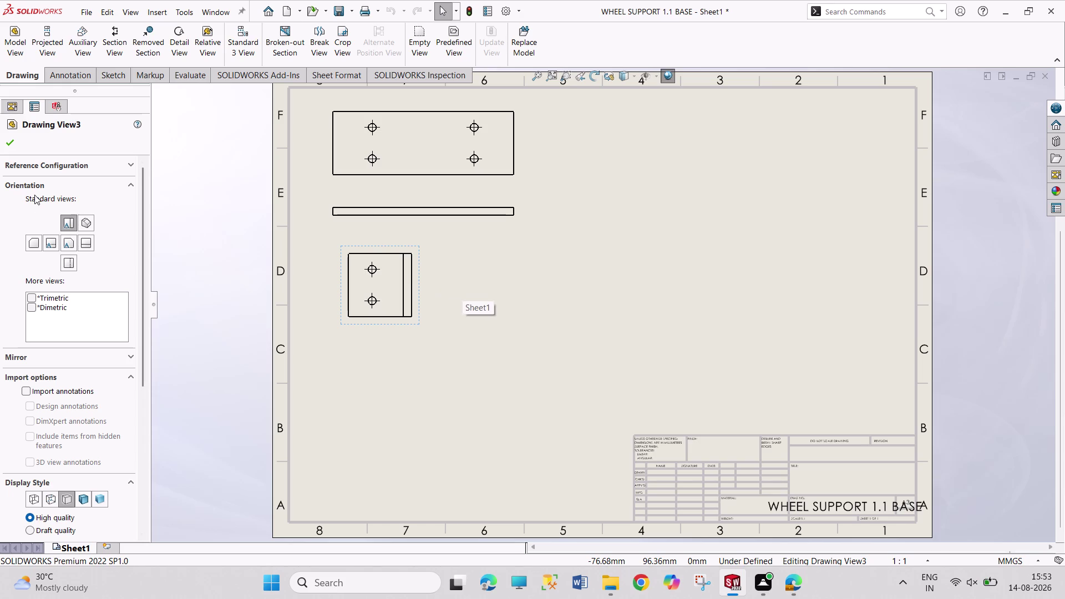
click(14, 146)
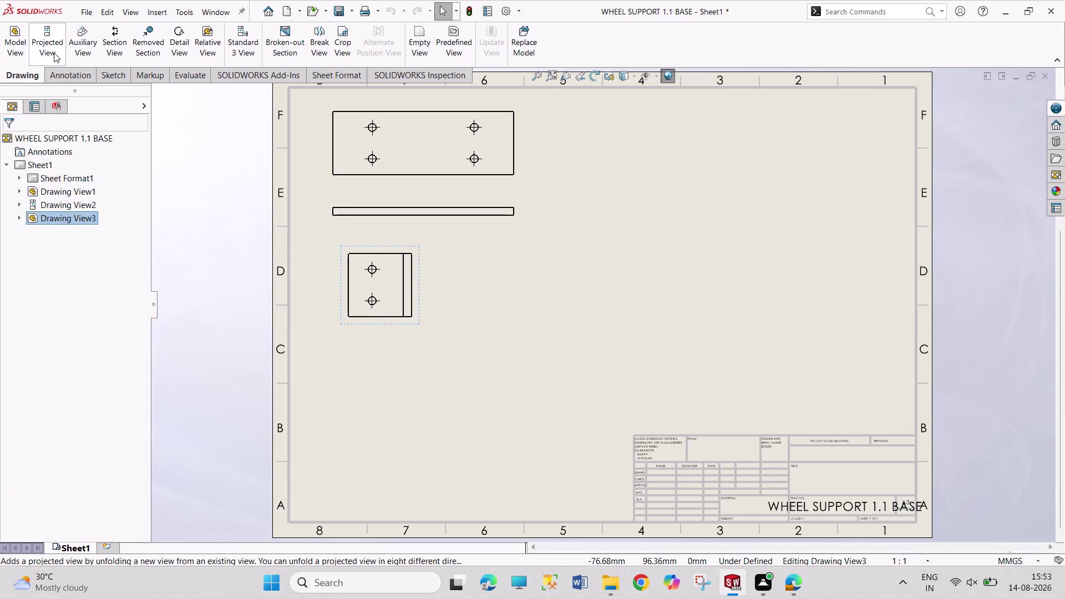
Project a side view and the L-shaped view below the support's front view.
click(59, 42)
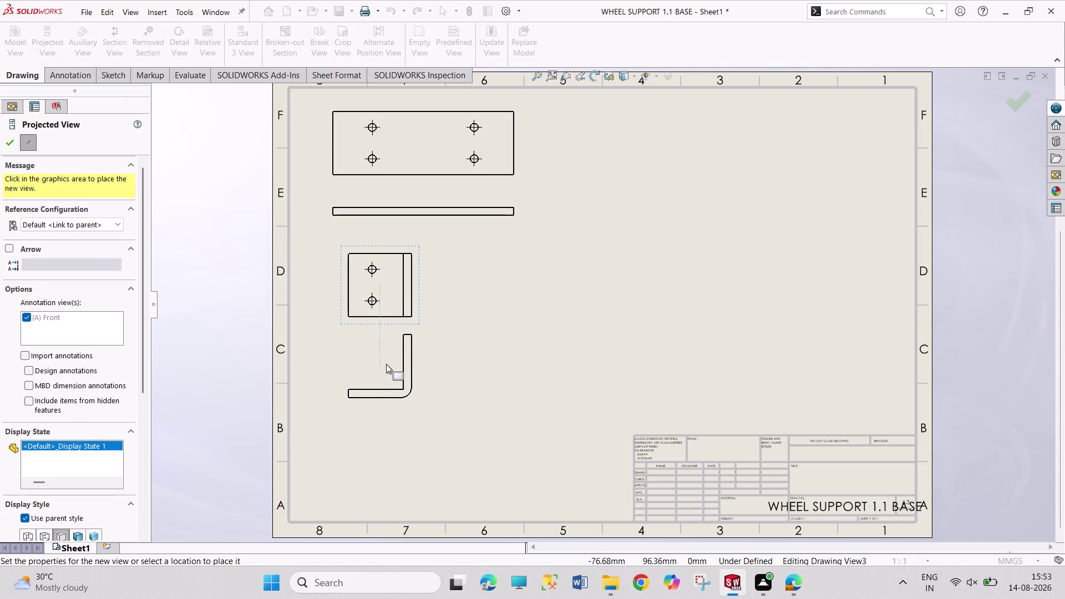
click(482, 293)
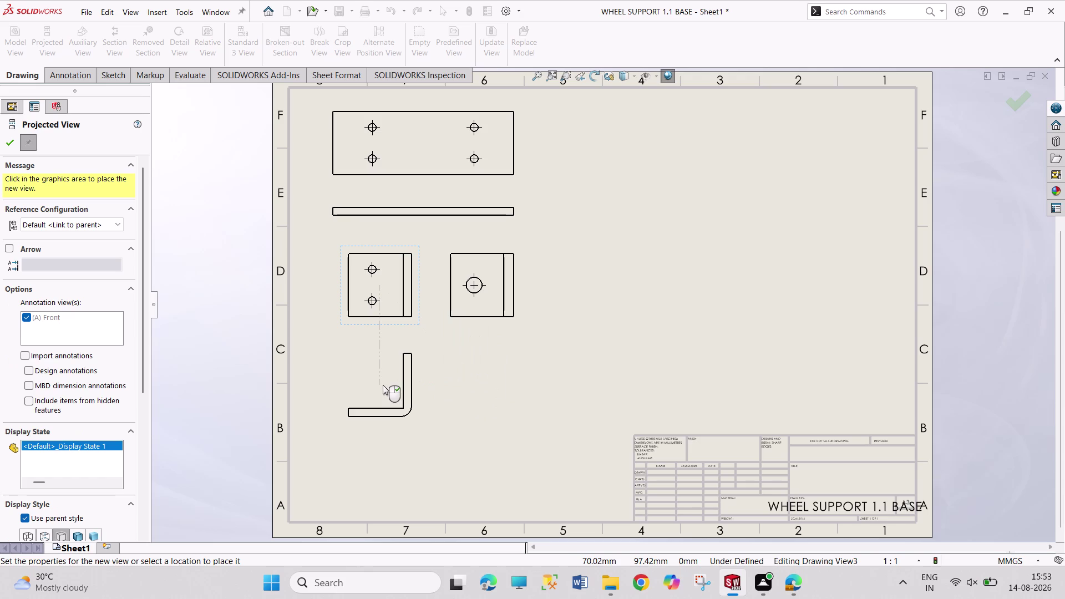
click(382, 384)
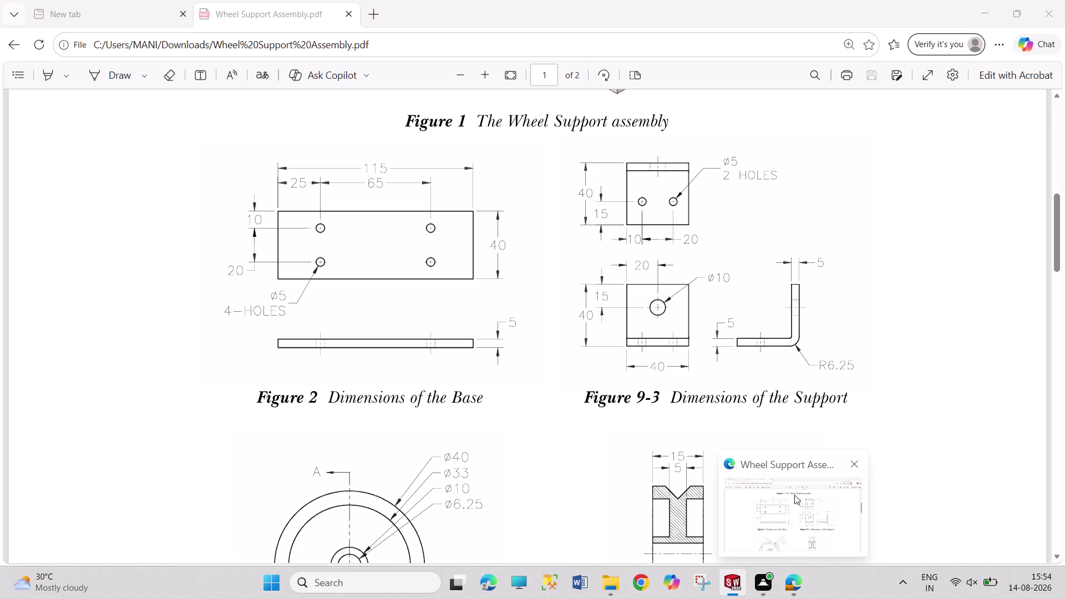
Check the reference dimension drawing, then close Projected View and start a new model view.
click(795, 495)
scroll(down, 3)
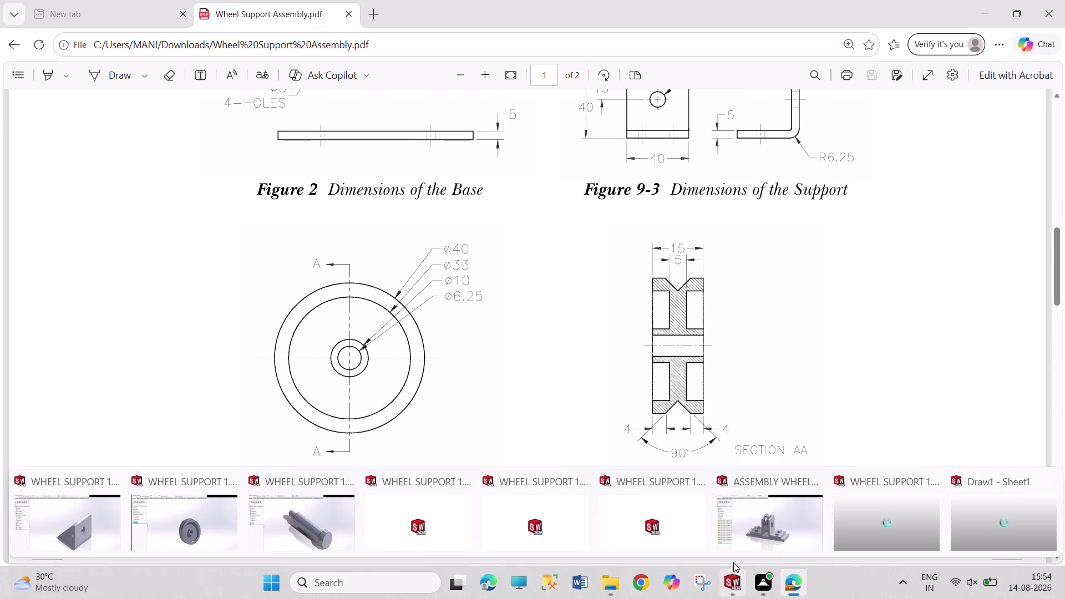
click(731, 584)
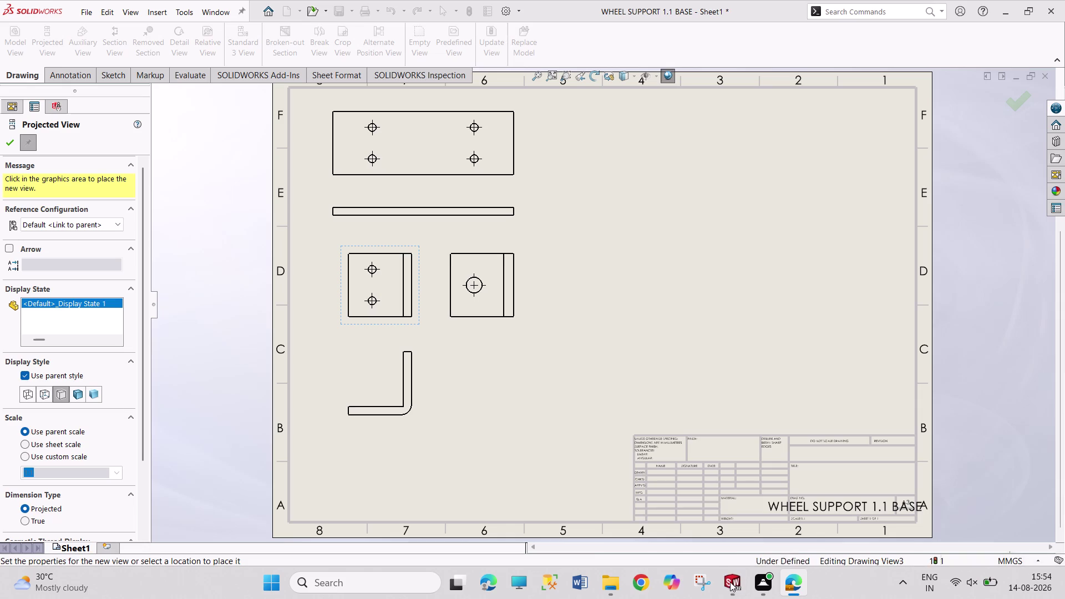
click(7, 145)
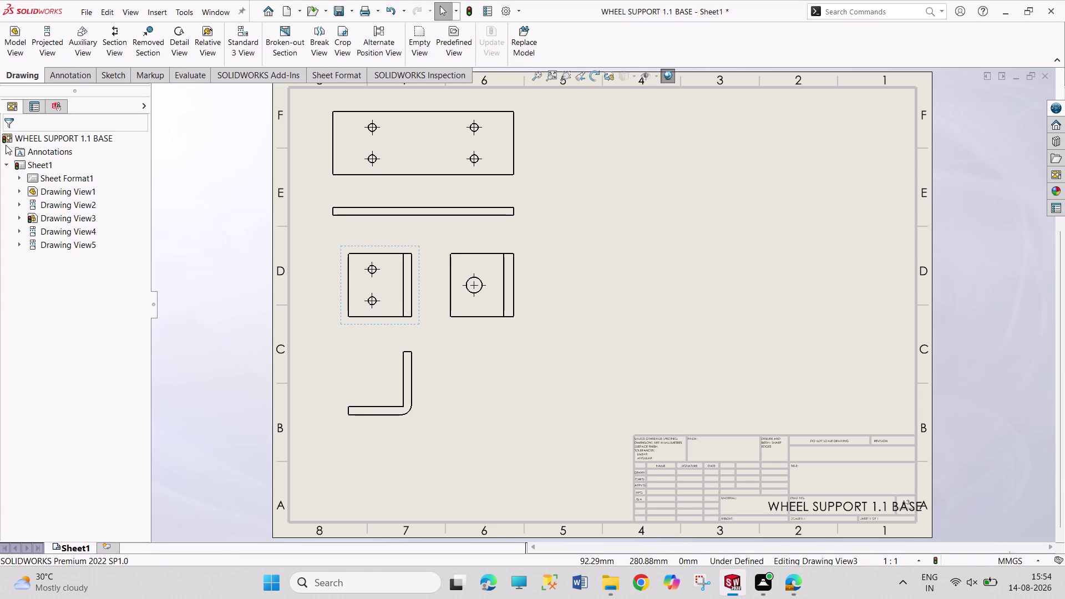
click(25, 47)
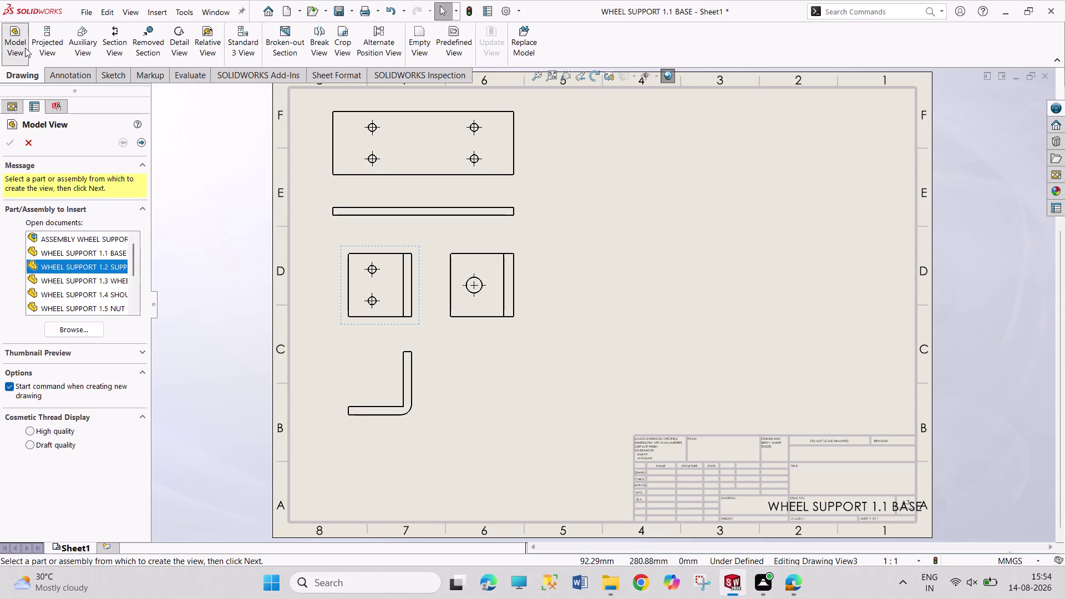
Pick the wheel part as the view source with preview enabled.
double_click(109, 281)
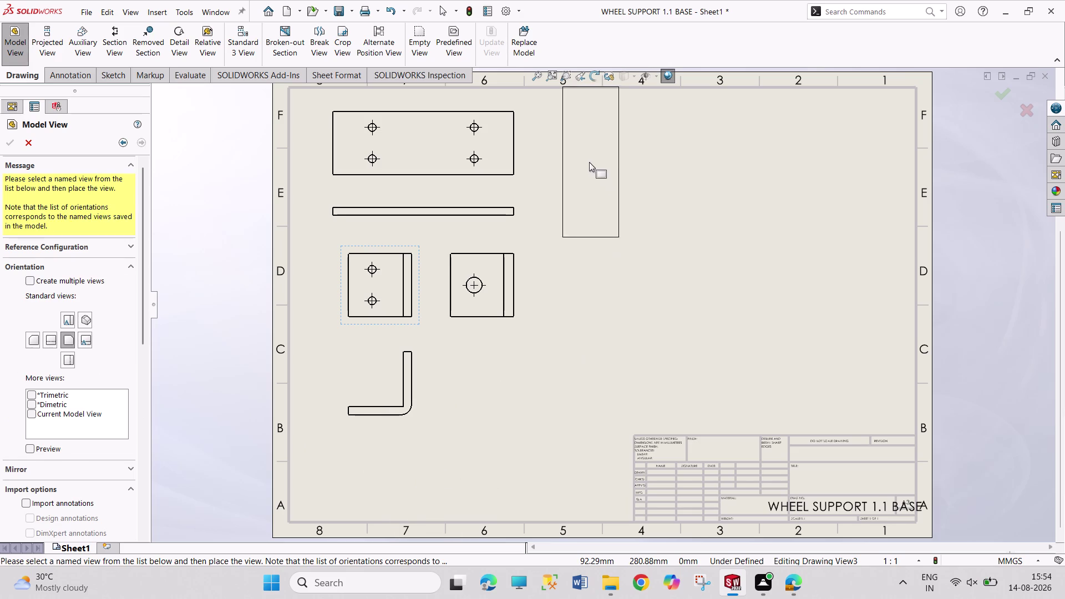
click(48, 449)
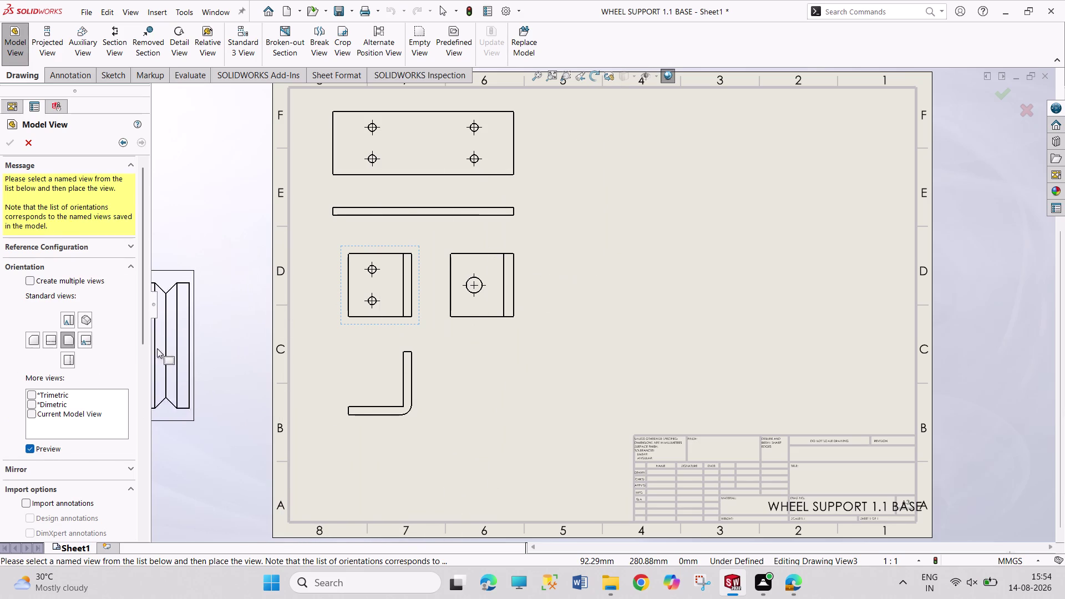
drag(139, 335, 110, 495)
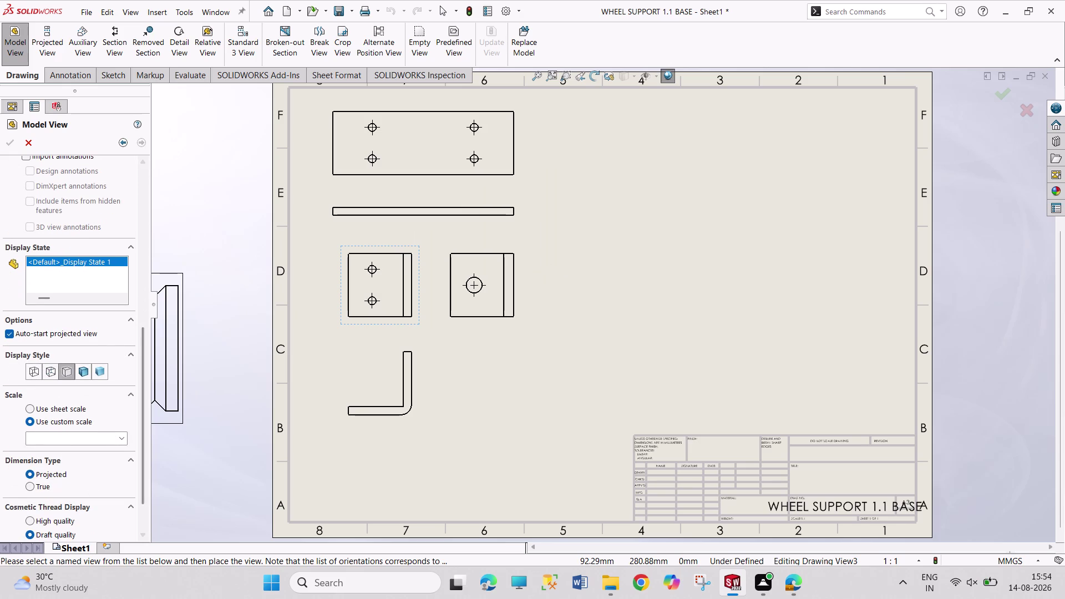
Give the wheel side view a custom 1:1 scale and place it near the sheet top.
click(63, 407)
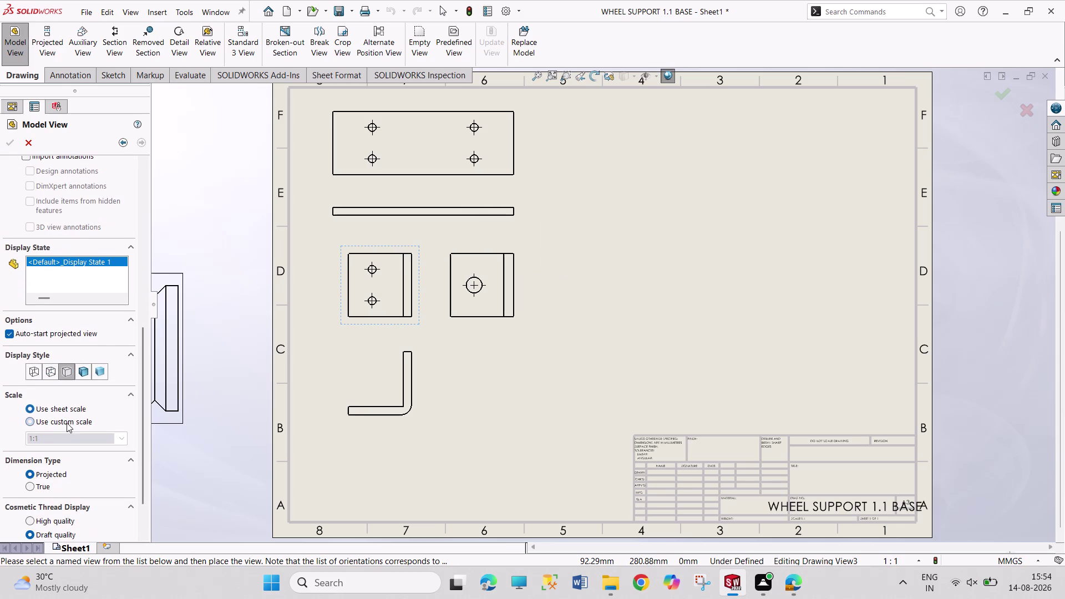
click(67, 424)
double_click(63, 436)
click(66, 436)
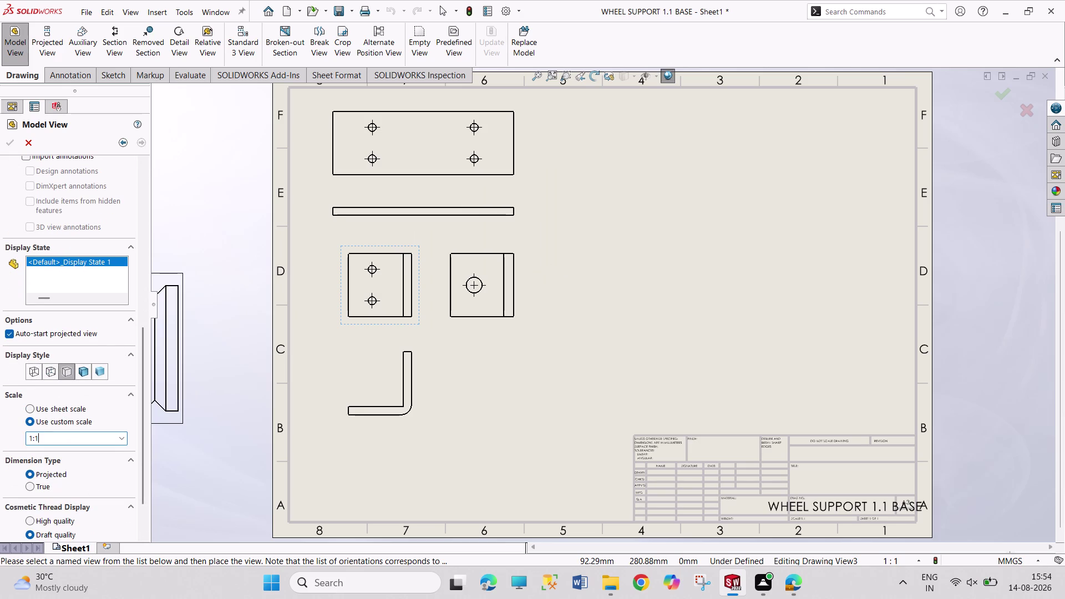
key(BackSpace)
key(2)
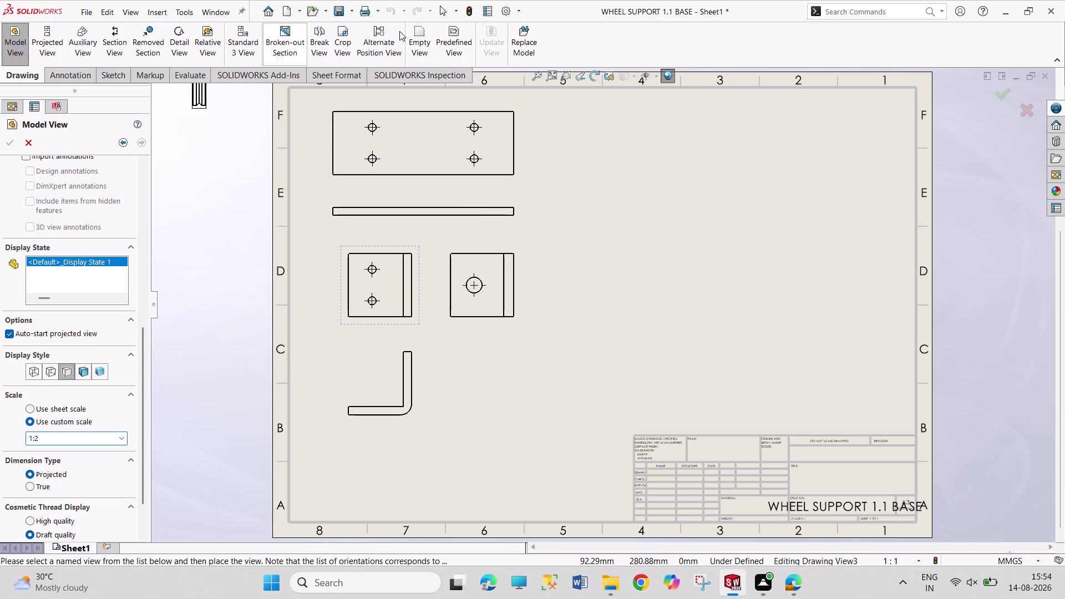
triple_click(91, 442)
key(BackSpace)
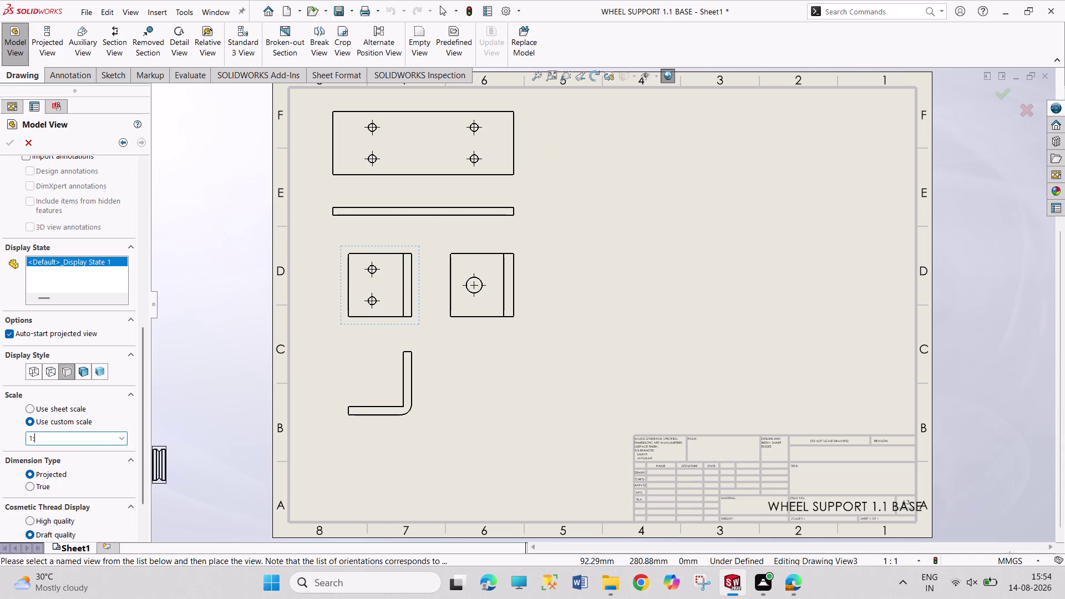
key(1)
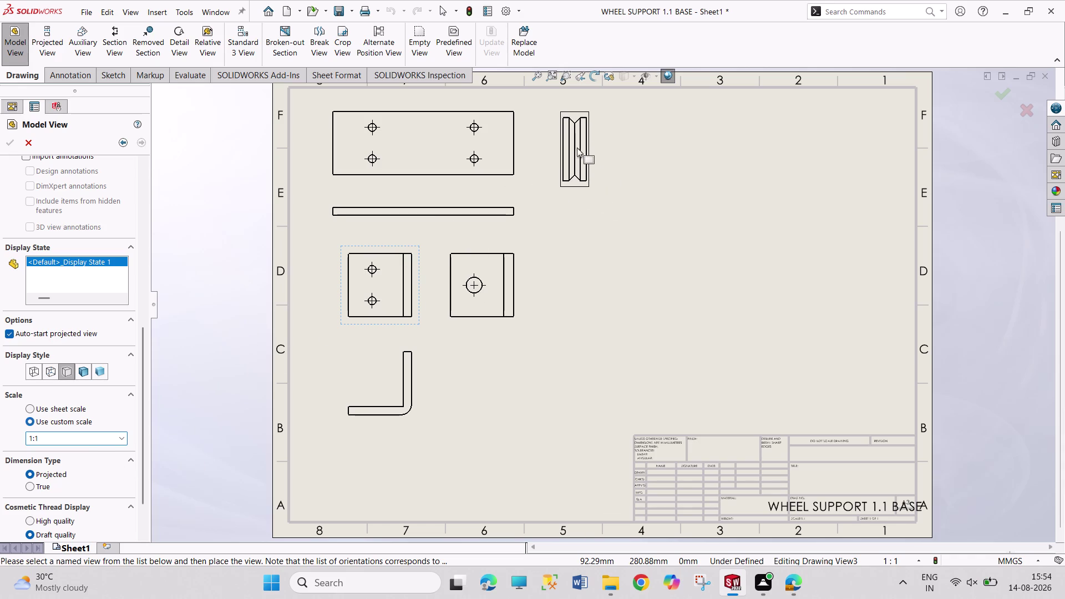
click(585, 149)
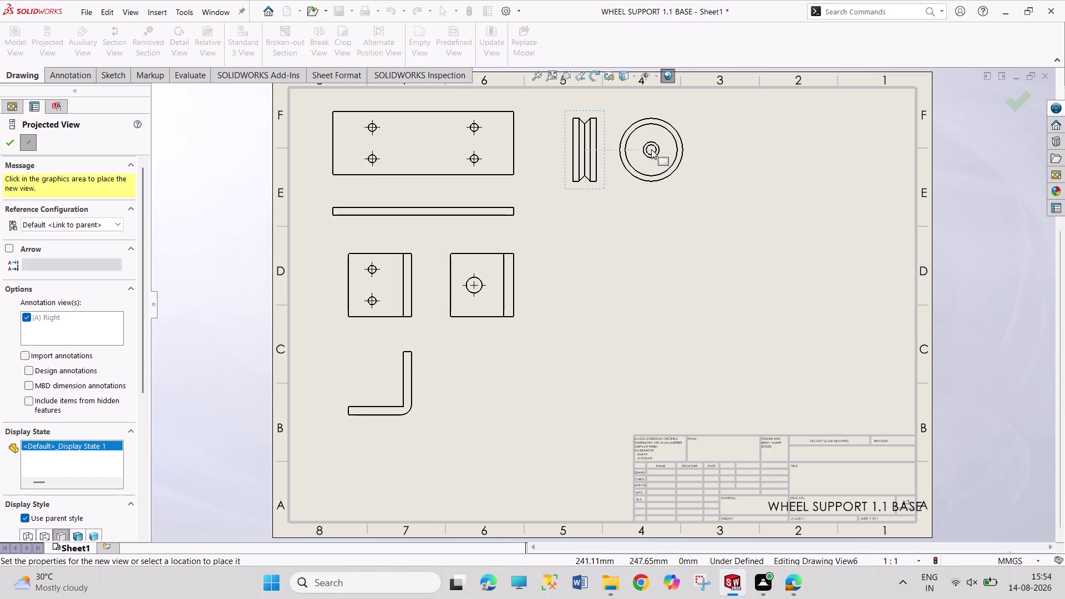
Project the wheel's circular front view to the right and stop adding projected views.
click(652, 149)
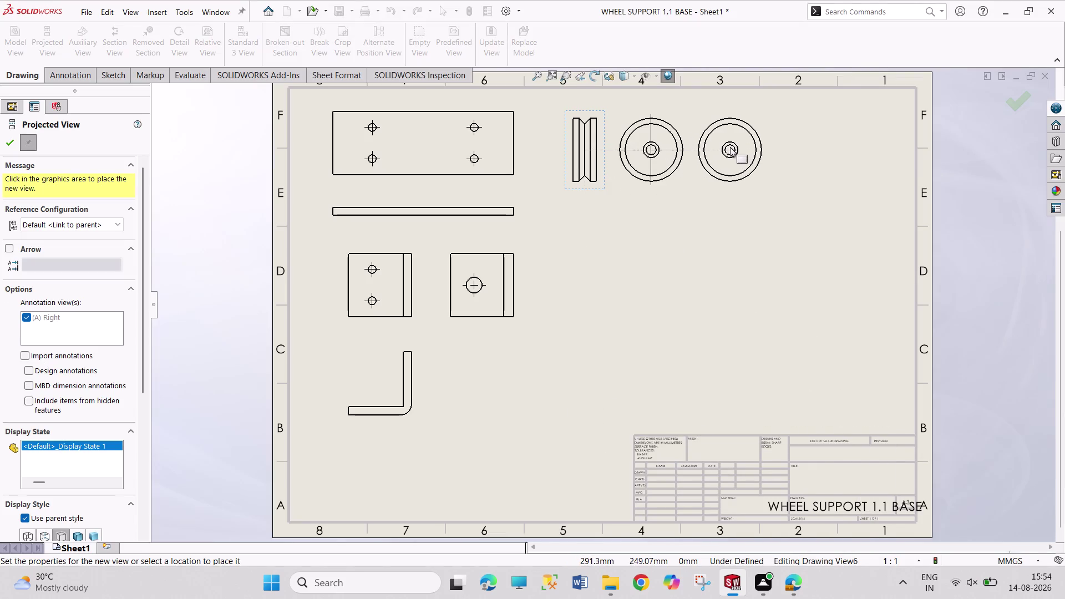
key(Escape)
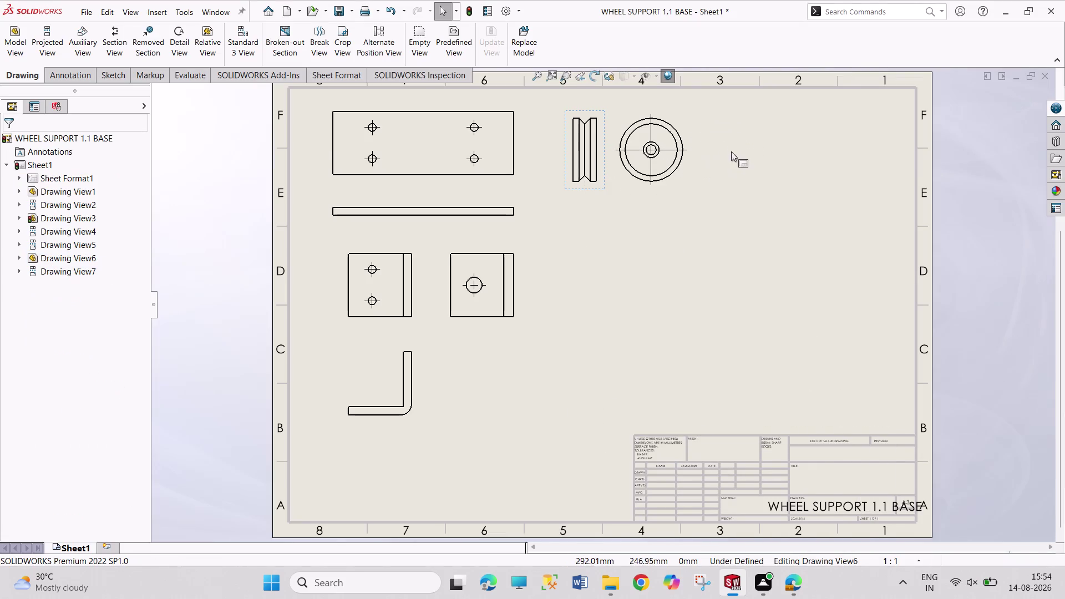
click(110, 53)
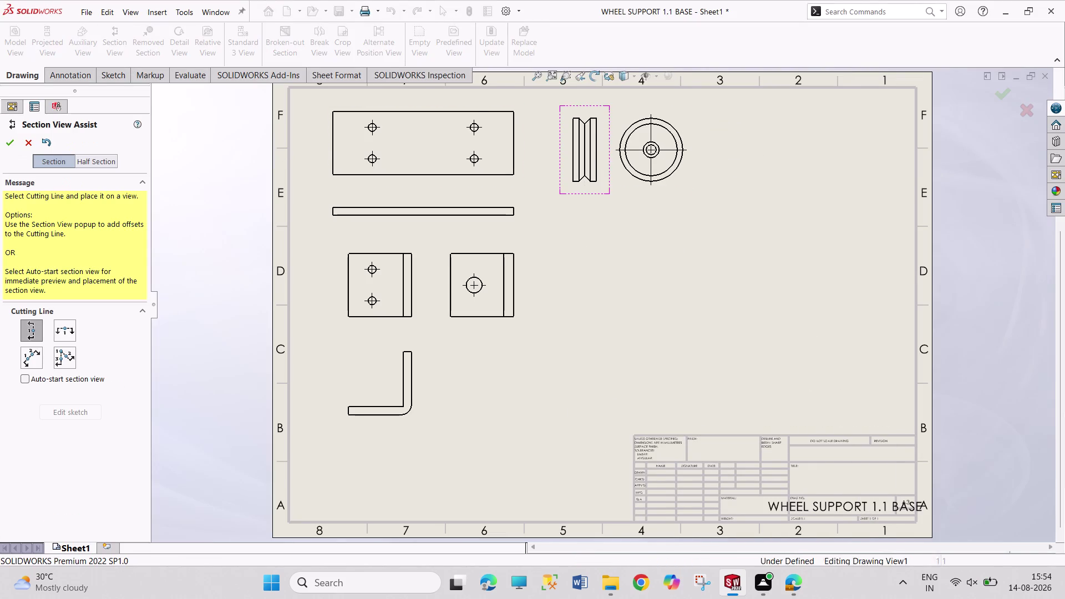
Try a cutting line on the wheel side view, then discard the unwanted section A-A.
click(585, 132)
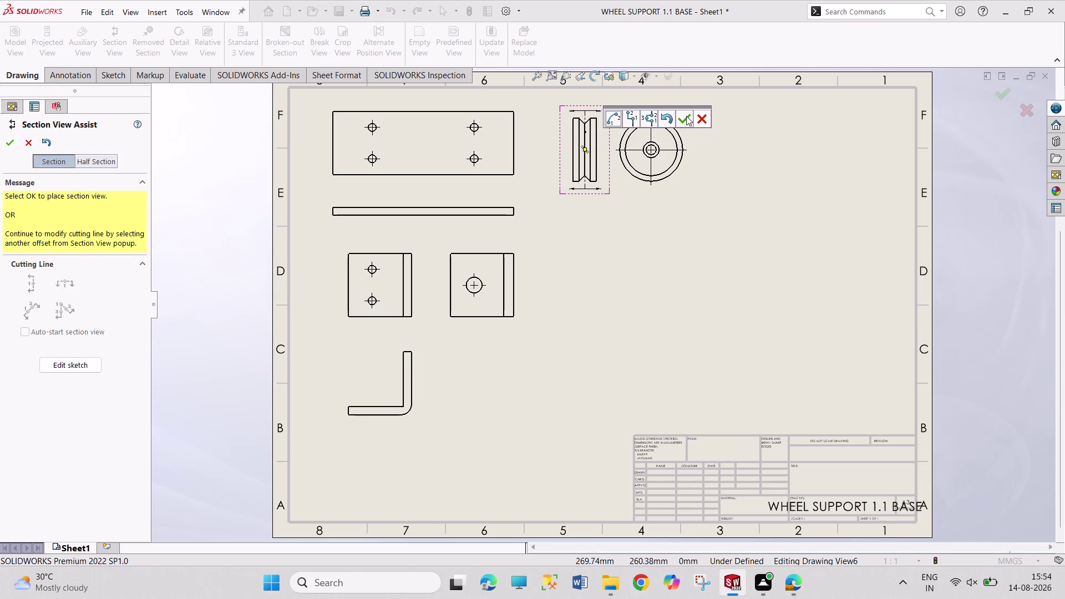
click(686, 116)
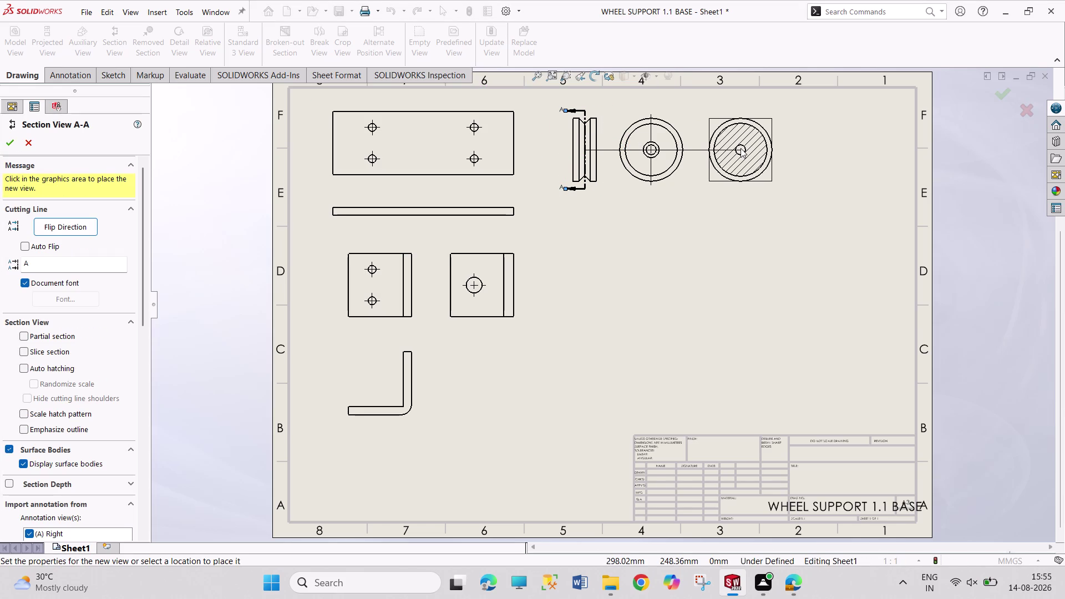
click(35, 140)
click(112, 55)
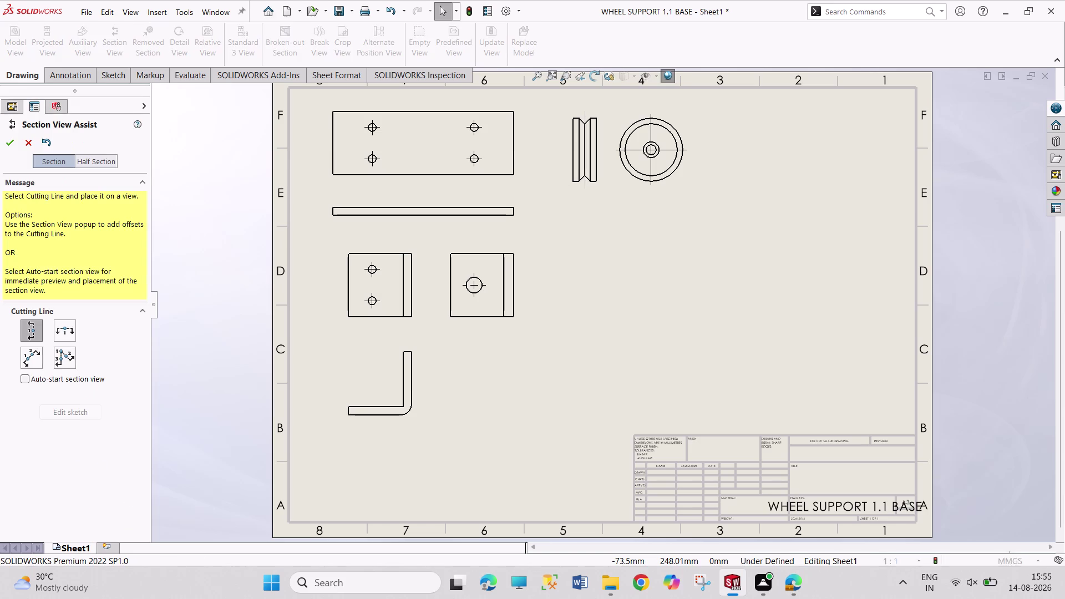
Cut vertically through the circular view and place section B-B to its right.
click(653, 157)
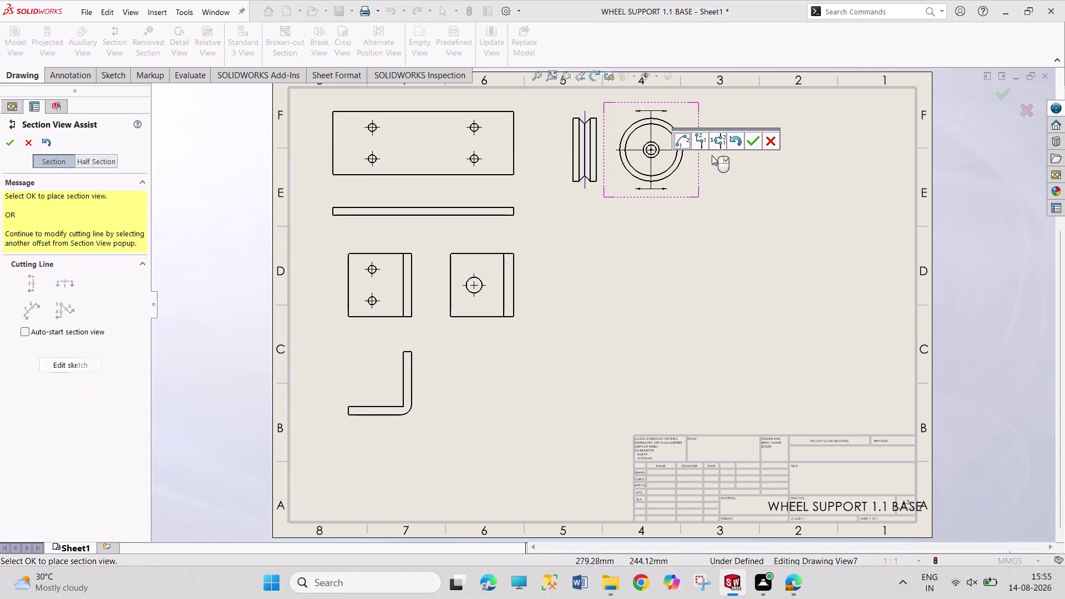
click(748, 145)
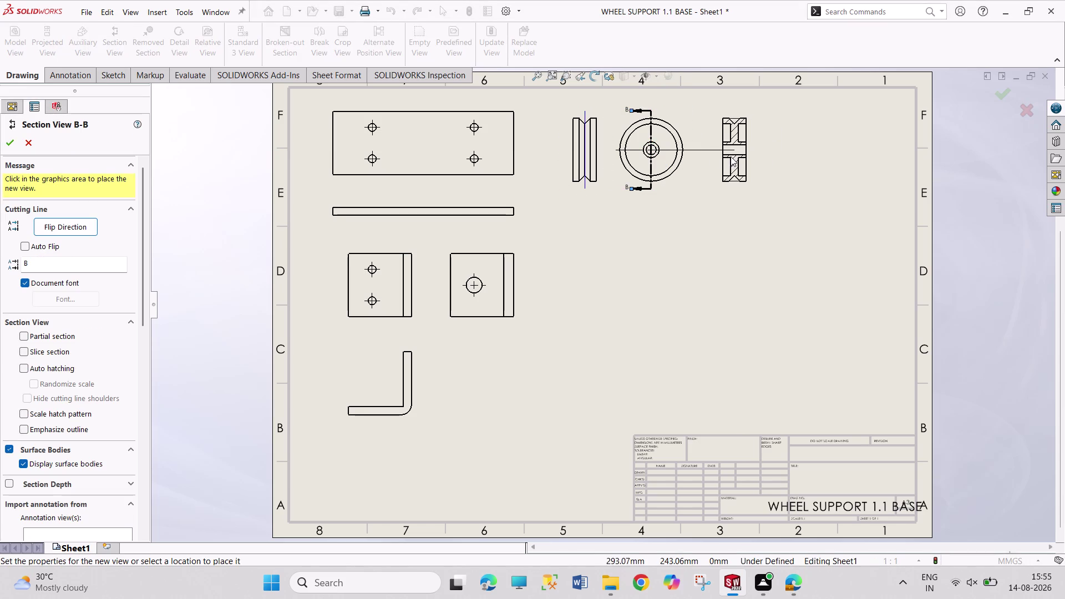
click(719, 158)
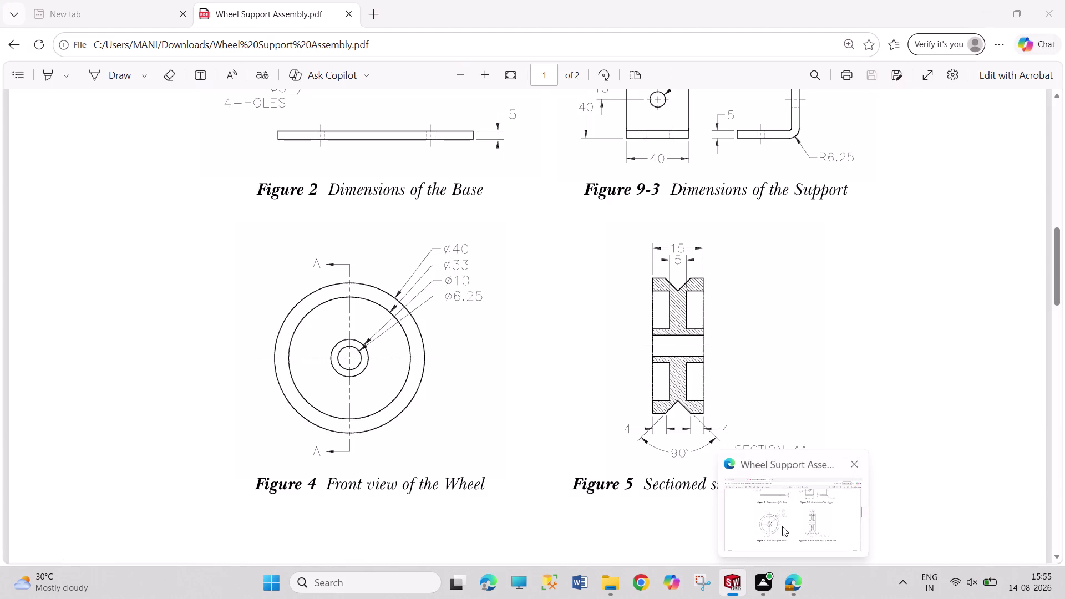
Scroll the reference PDF to the part dimensions page.
click(782, 527)
scroll(down, 3)
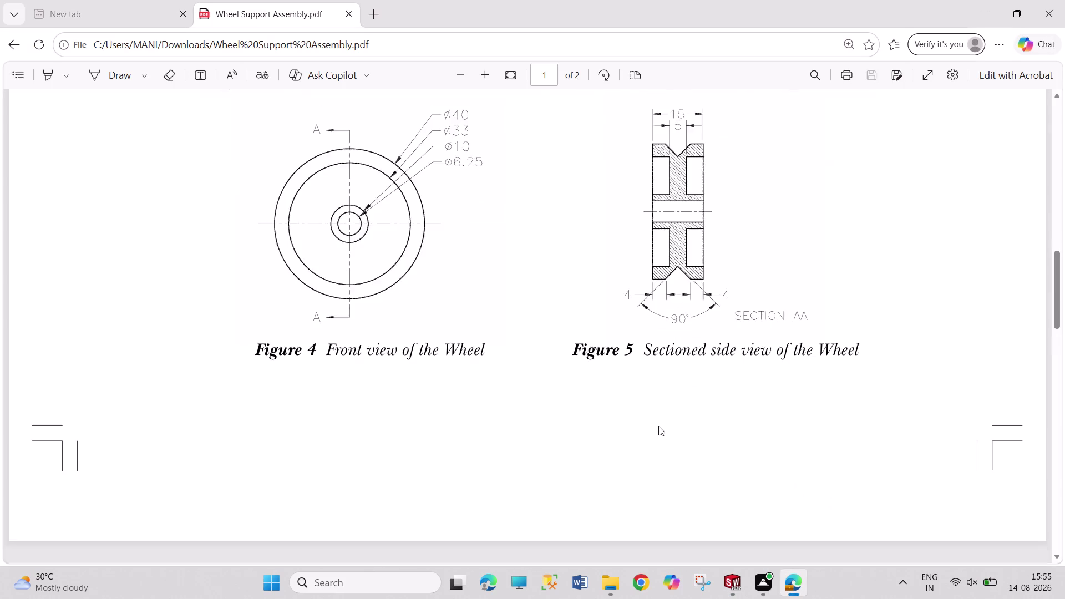
scroll(down, 3)
scroll(down, 3)
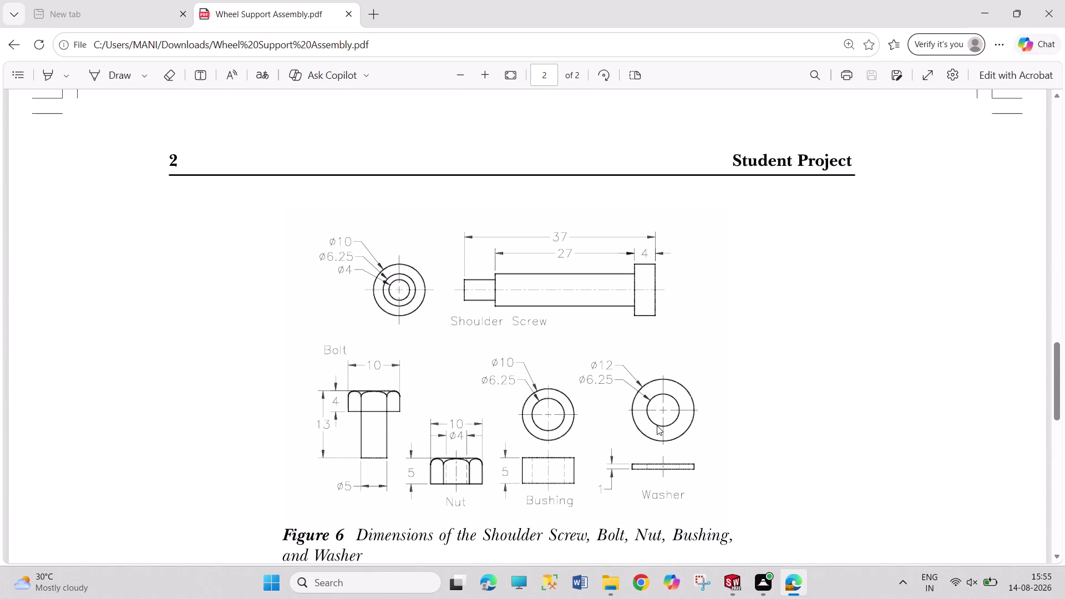